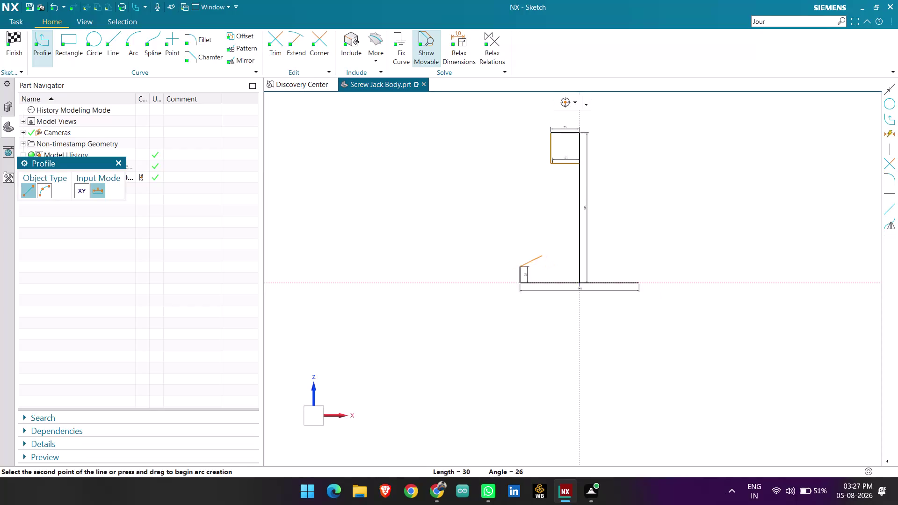
Draw a slanted neck line from the neck's lower inner corner down past the base.
key(Escape)
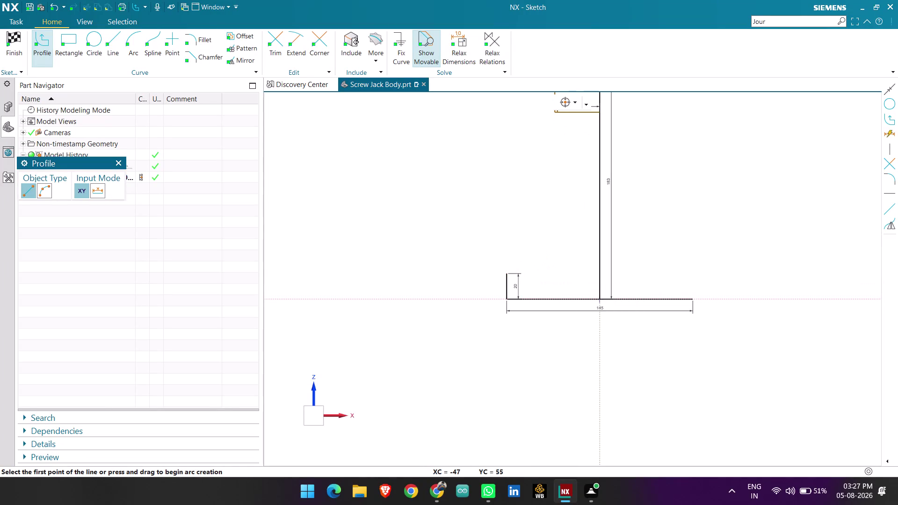
scroll(down, 3)
scroll(up, 3)
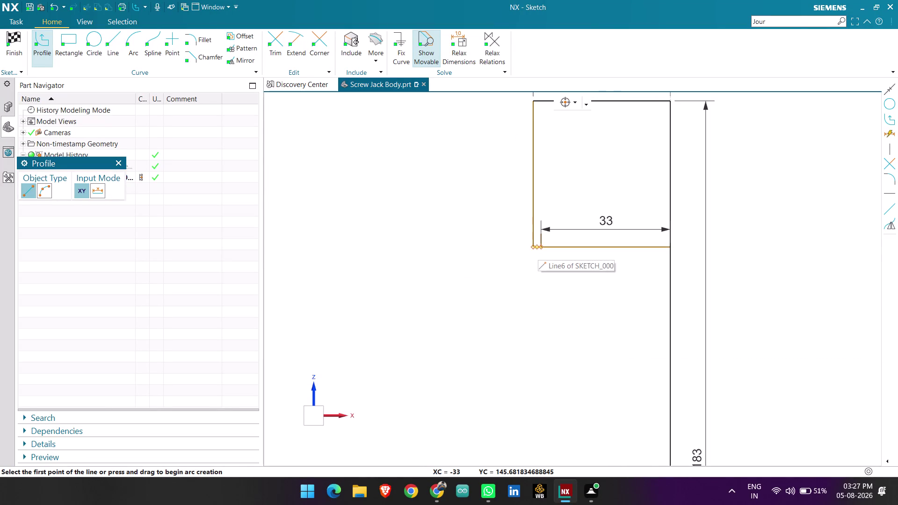
click(541, 248)
scroll(down, 3)
scroll(down, 3)
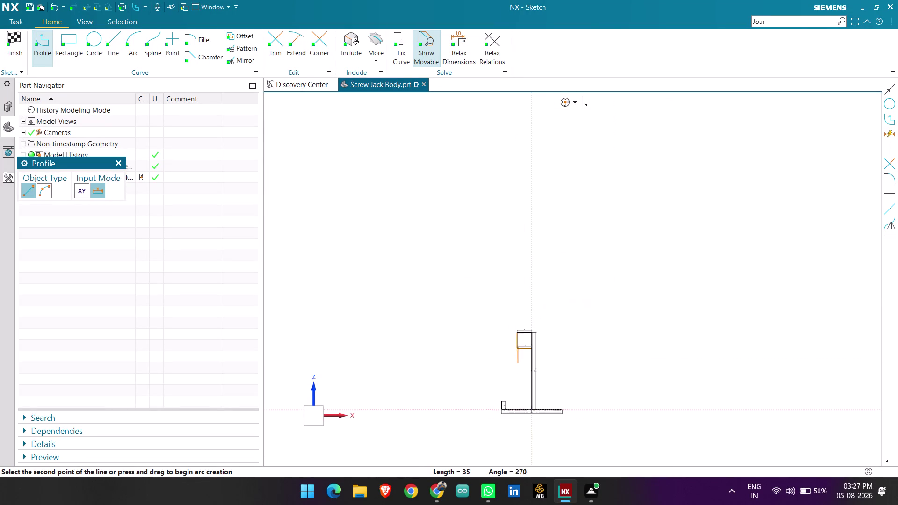
scroll(up, 3)
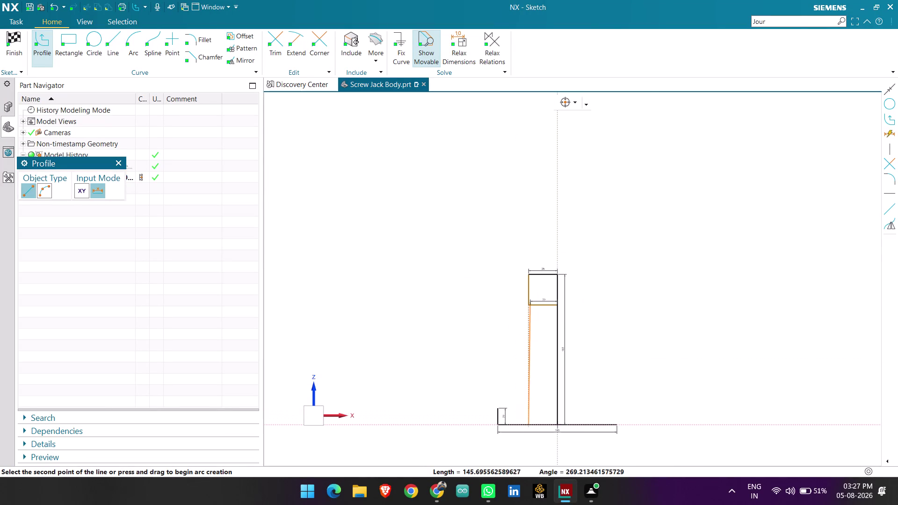
click(505, 448)
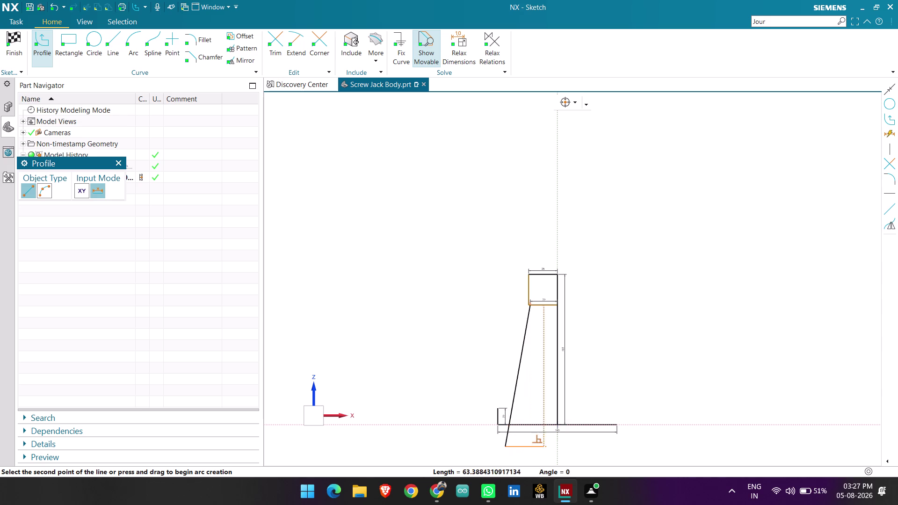
key(Escape)
scroll(up, 3)
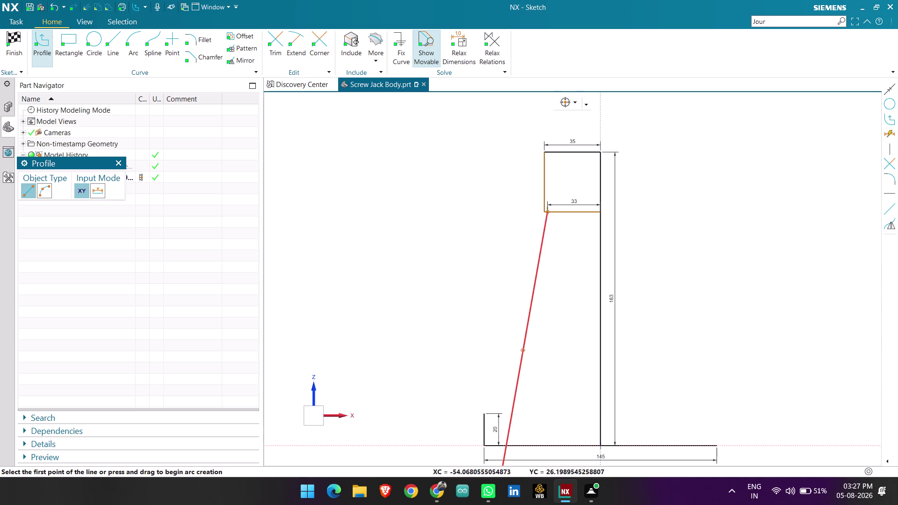
Draw a short horizontal line across the flange top, extending past the tapered line.
key(Escape)
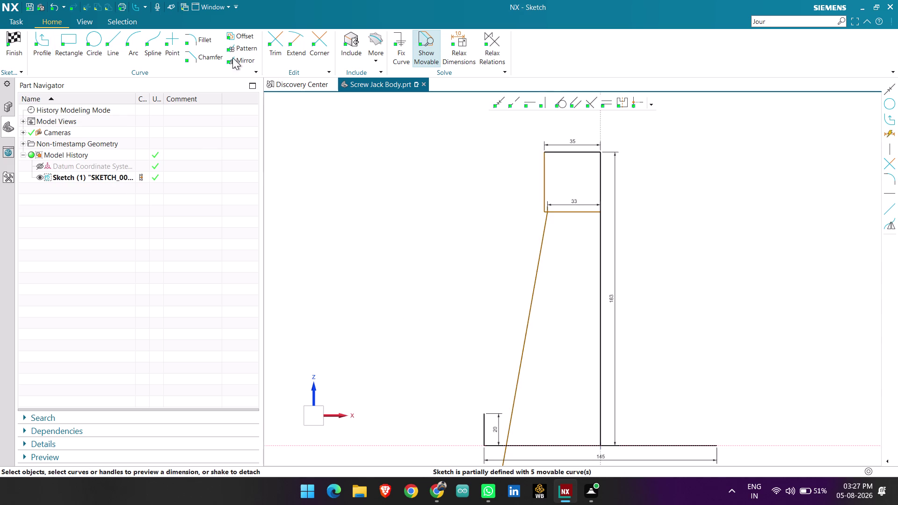
click(43, 49)
scroll(up, 3)
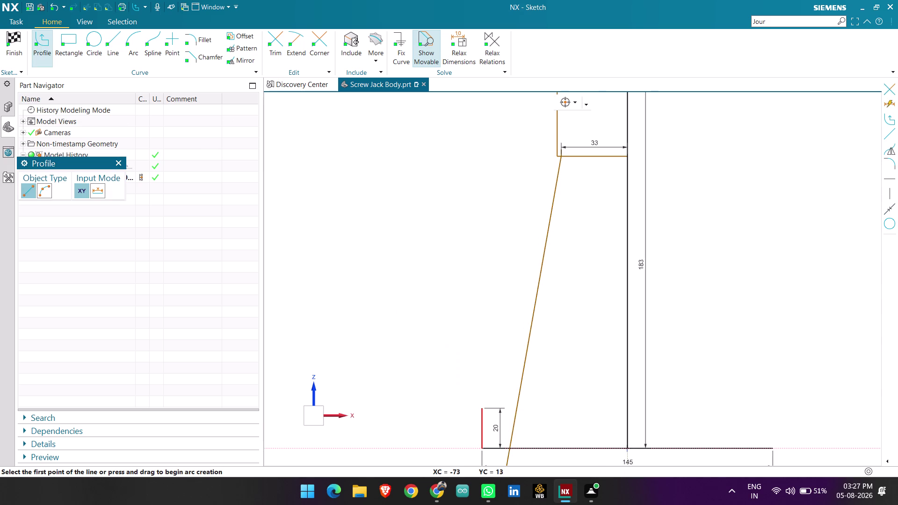
click(480, 408)
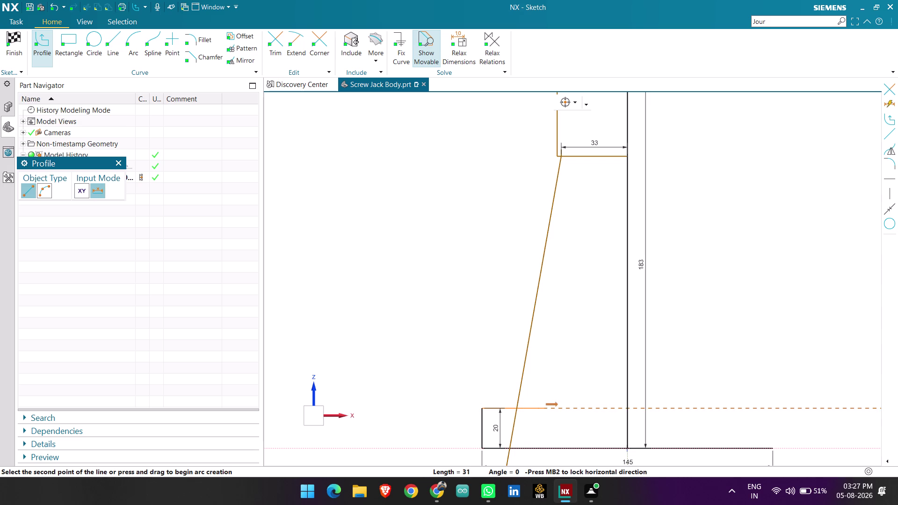
click(544, 407)
key(Escape)
key(Escape)
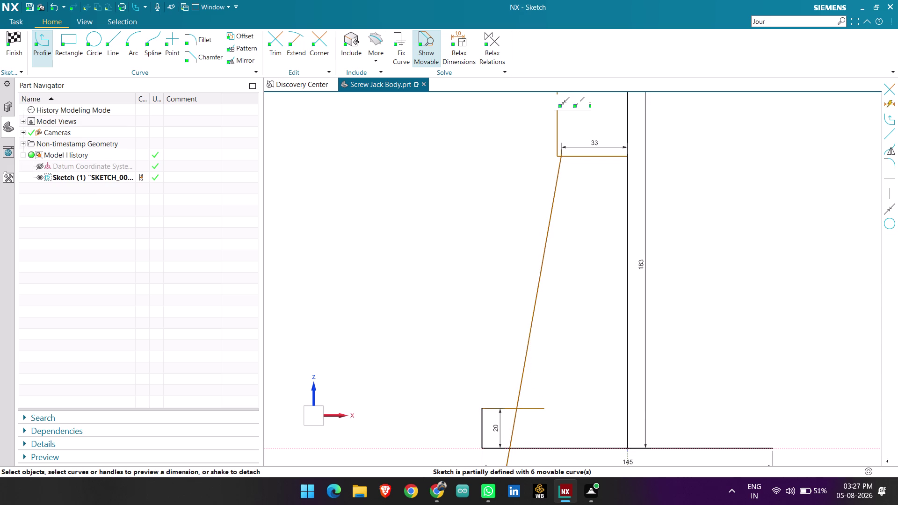
scroll(down, 3)
scroll(up, 3)
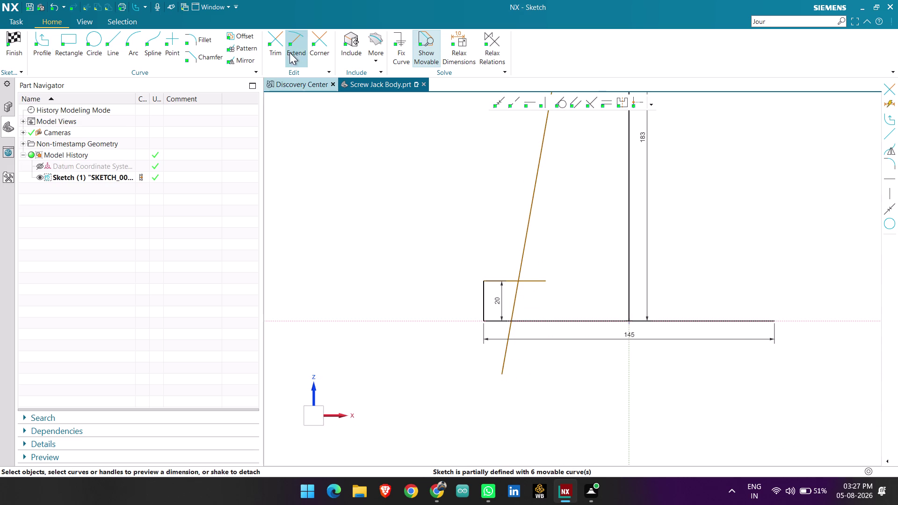
Trim the tapered line's tail below the base and the horizontal line's overhang.
click(272, 48)
click(517, 291)
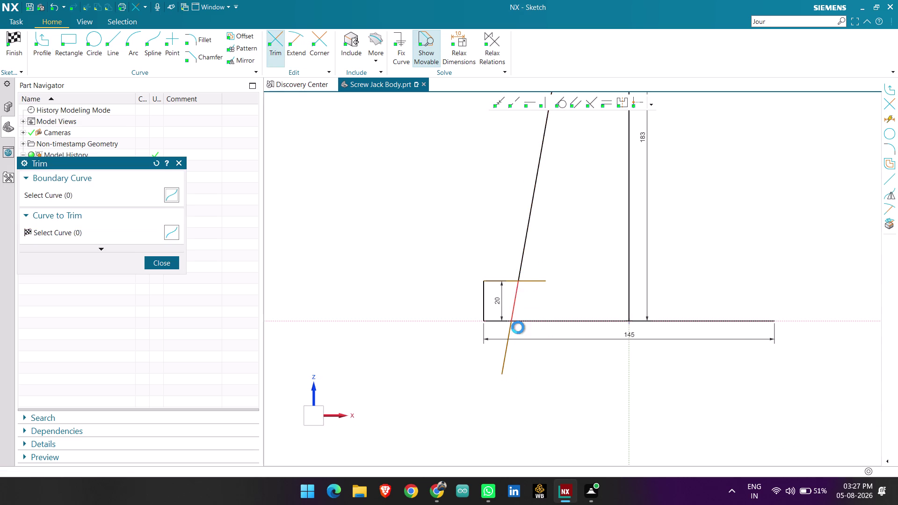
scroll(up, 3)
click(507, 330)
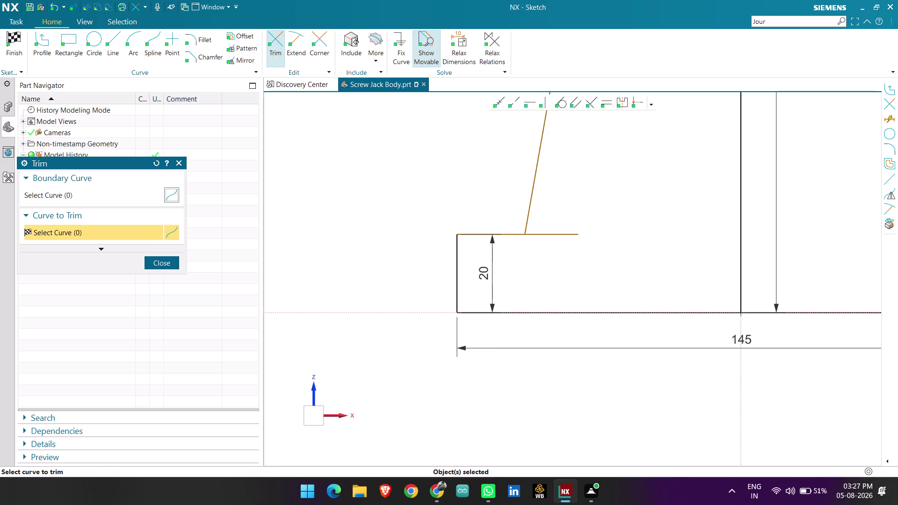
click(558, 232)
key(Escape)
scroll(down, 3)
click(192, 43)
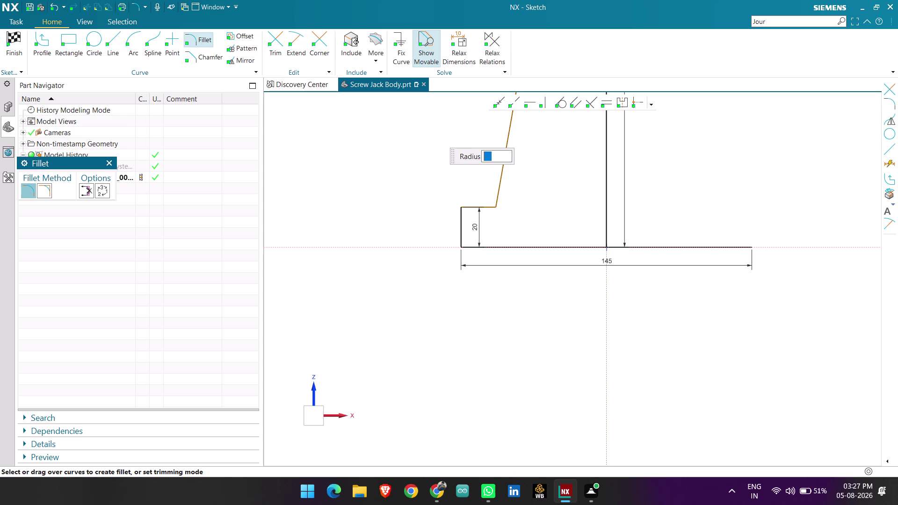
Fillet the flange top line and tapered neck line with radius 8.
scroll(up, 3)
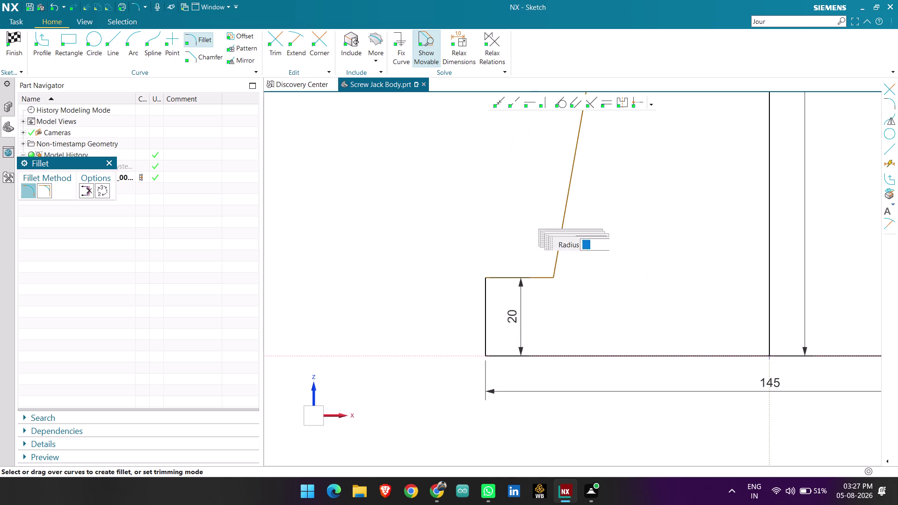
click(562, 241)
click(544, 274)
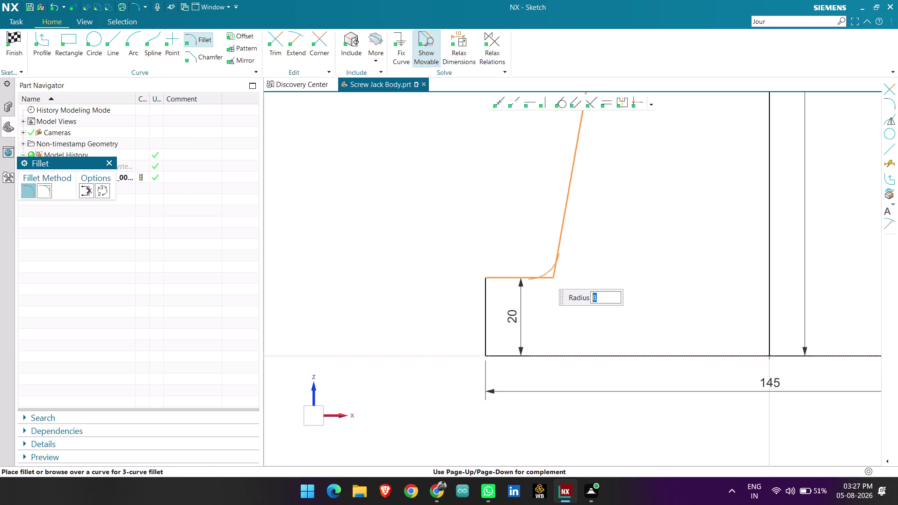
key(8)
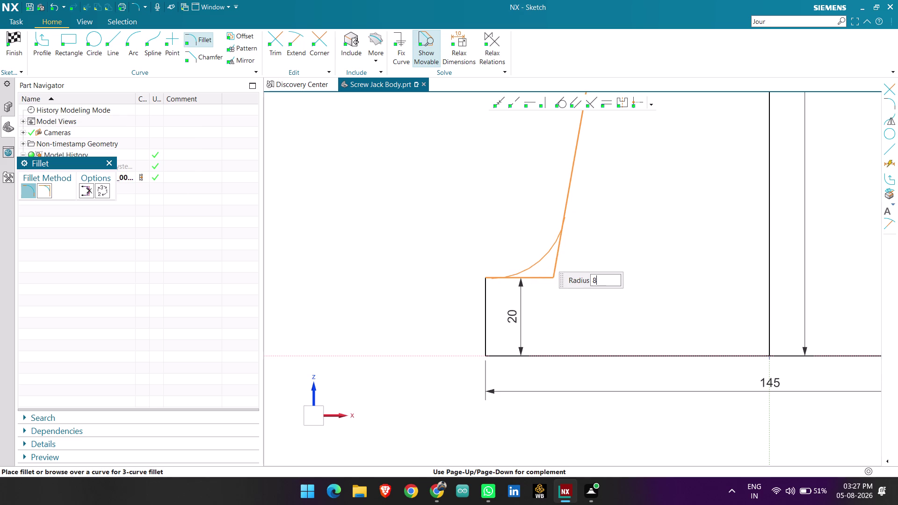
key(Return)
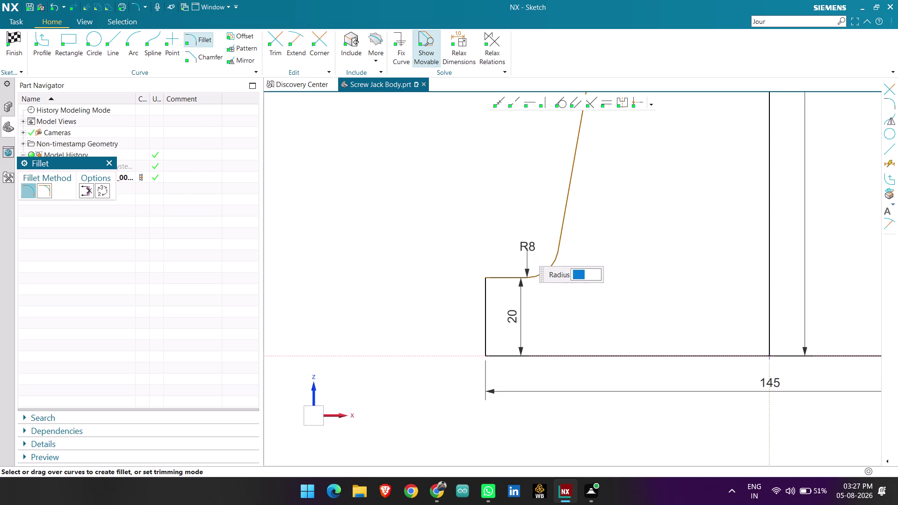
key(Escape)
scroll(down, 3)
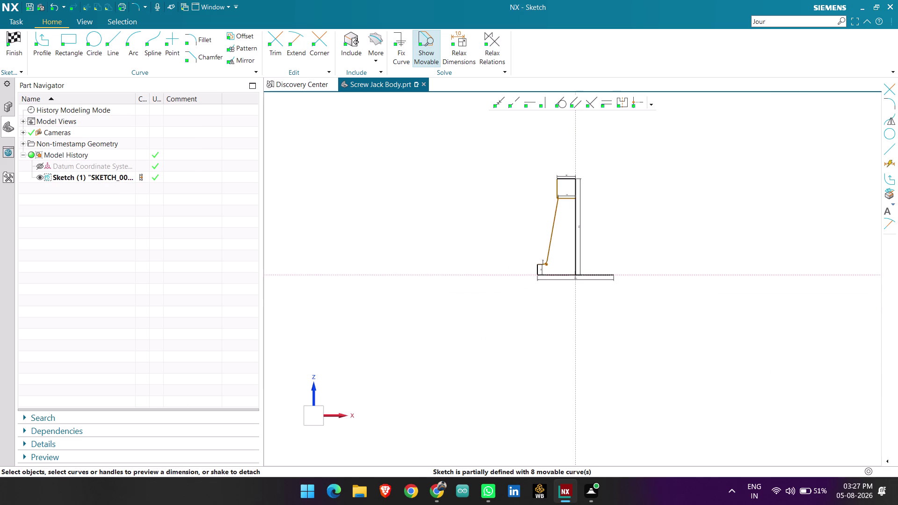
scroll(up, 3)
scroll(up, 3)
scroll(up, 3)
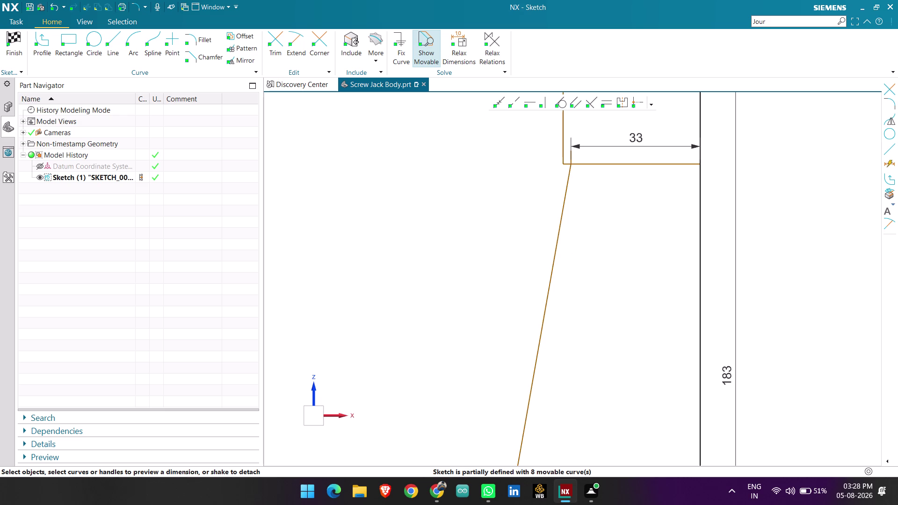
scroll(up, 3)
scroll(down, 3)
scroll(down, 3)
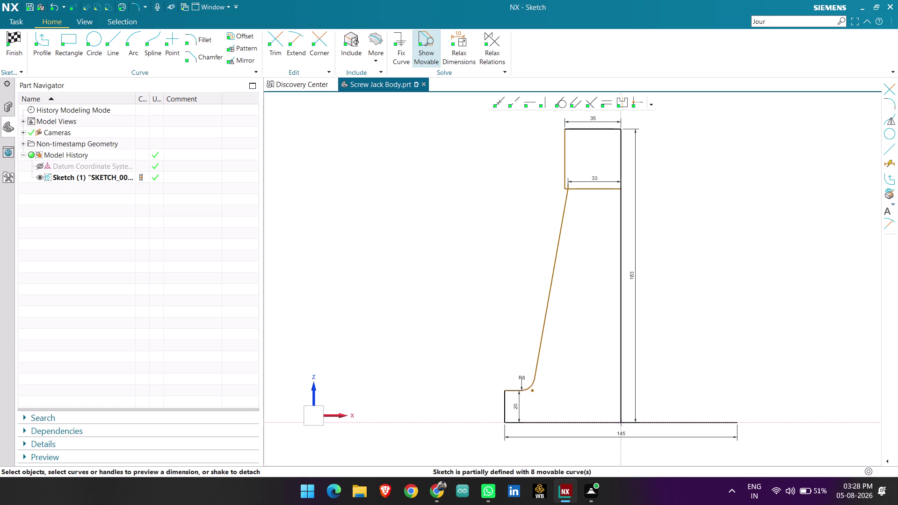
Add an inferred distance dimension from the fillet tangent point to the vertical centre line.
key(d)
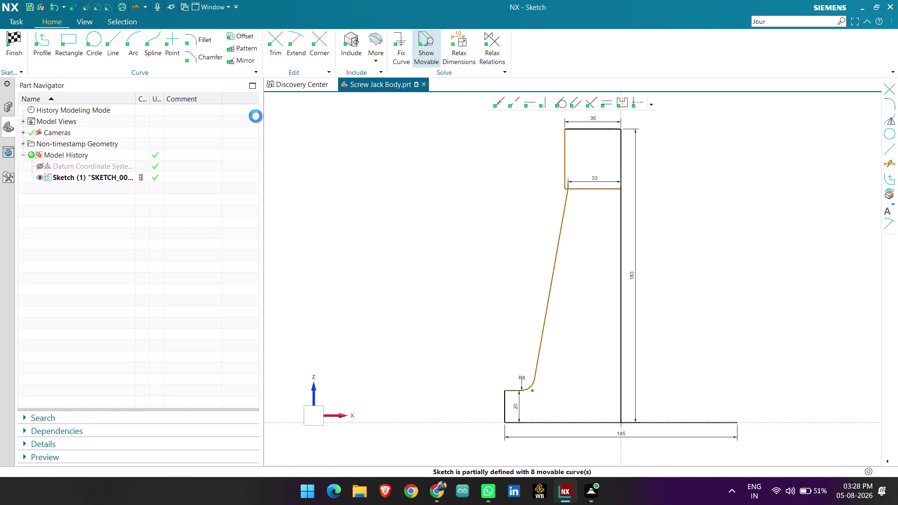
click(119, 278)
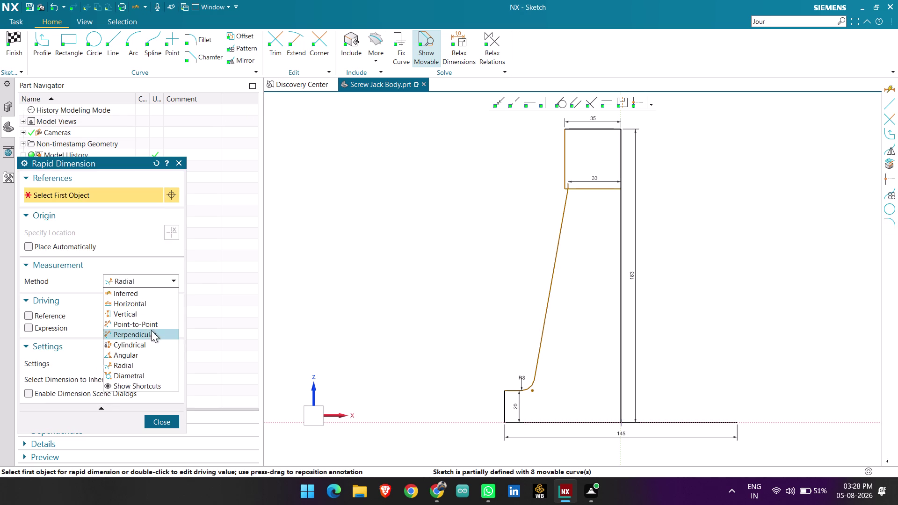
click(142, 298)
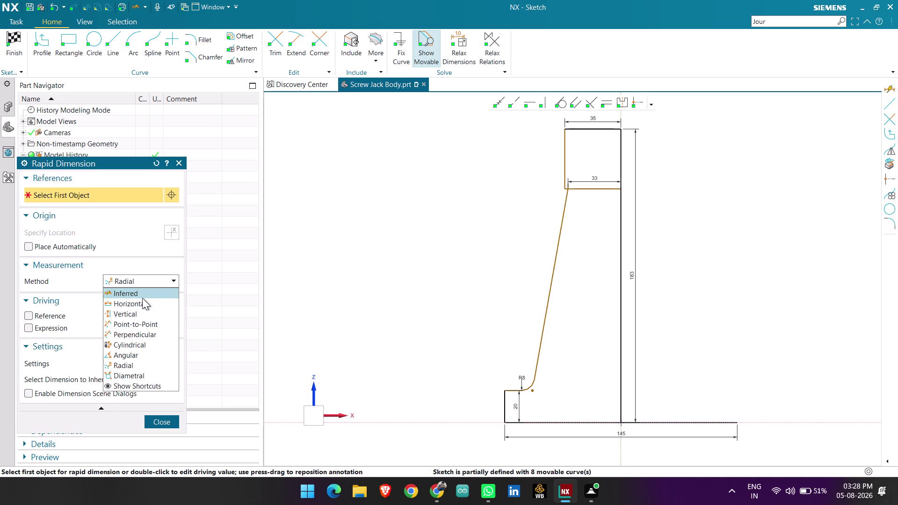
scroll(up, 3)
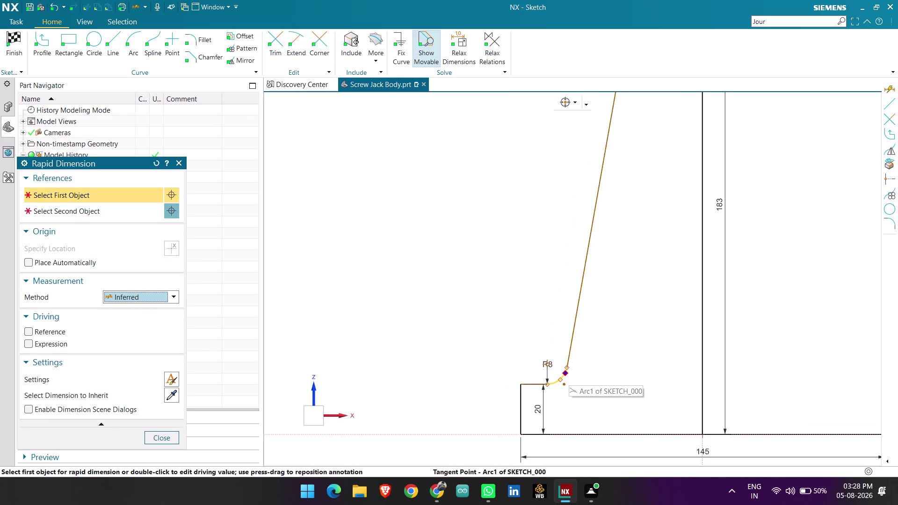
click(564, 377)
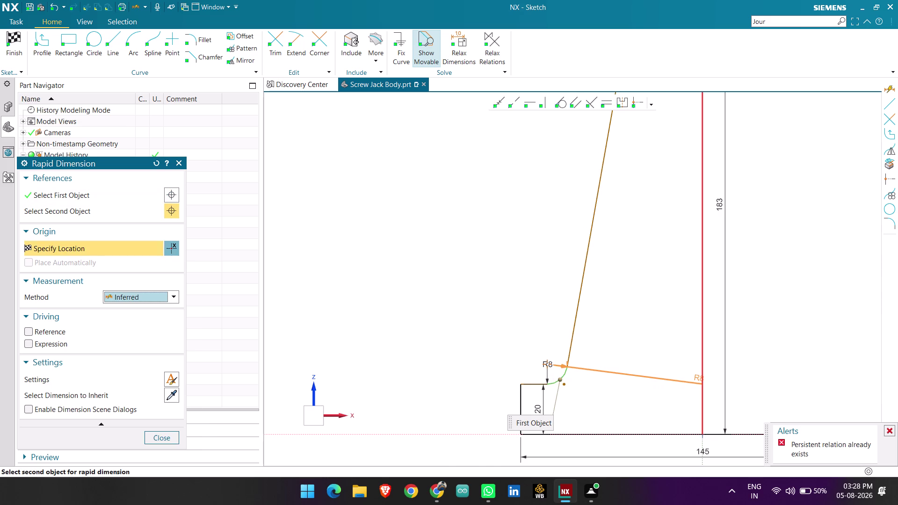
click(703, 375)
click(648, 379)
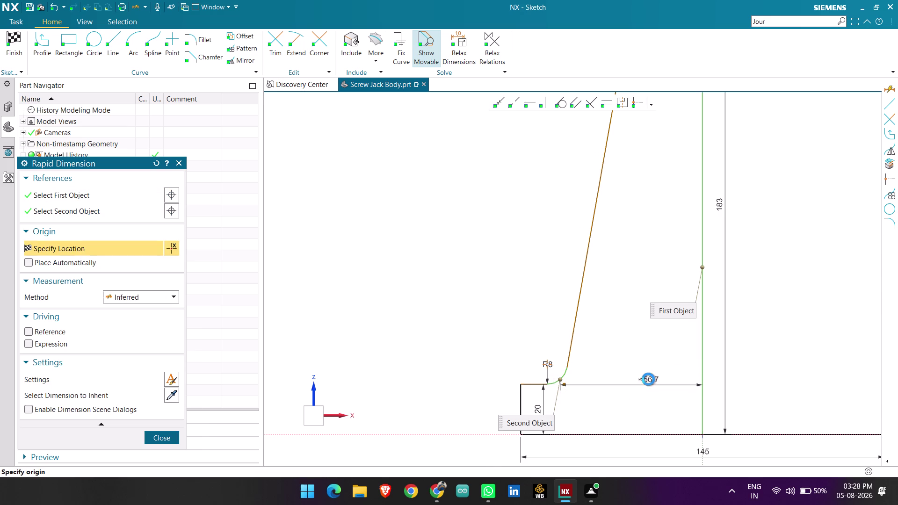
key(Escape)
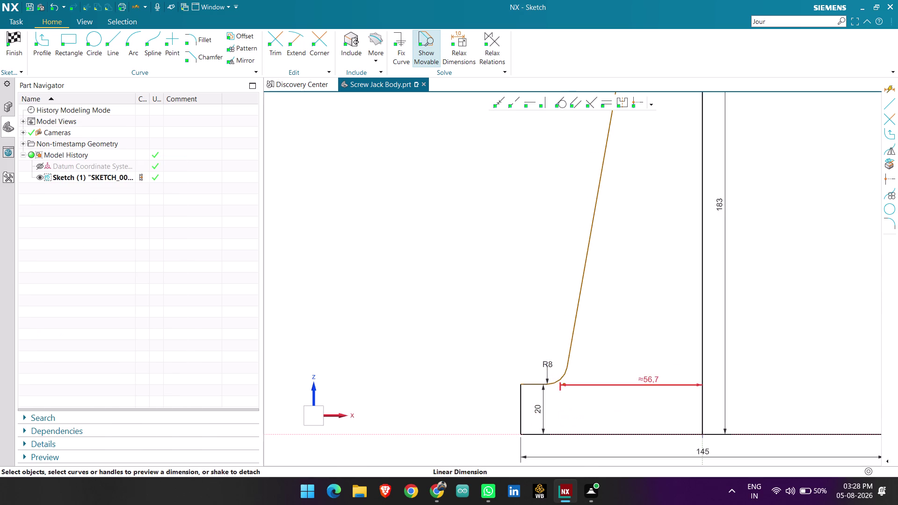
Change the ≈56.7 distance dimension to 50 and zoom onto the neck top.
double_click(648, 376)
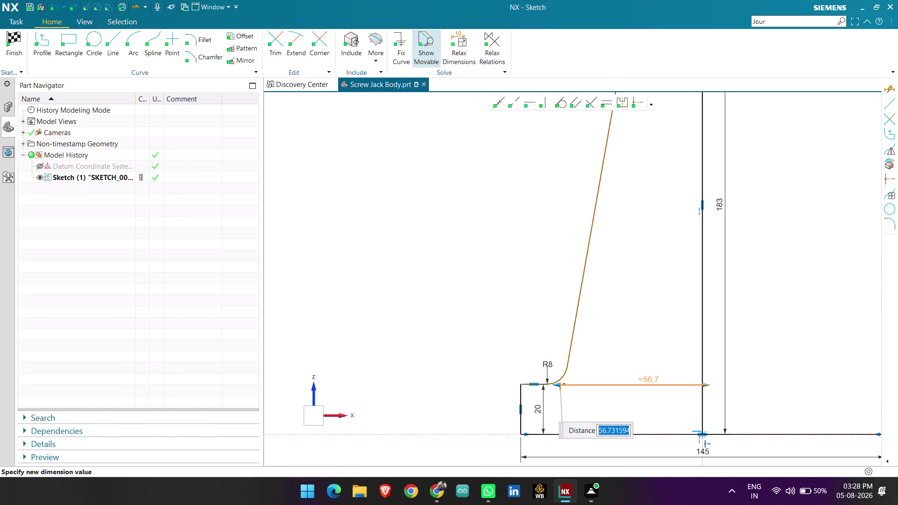
text(50)
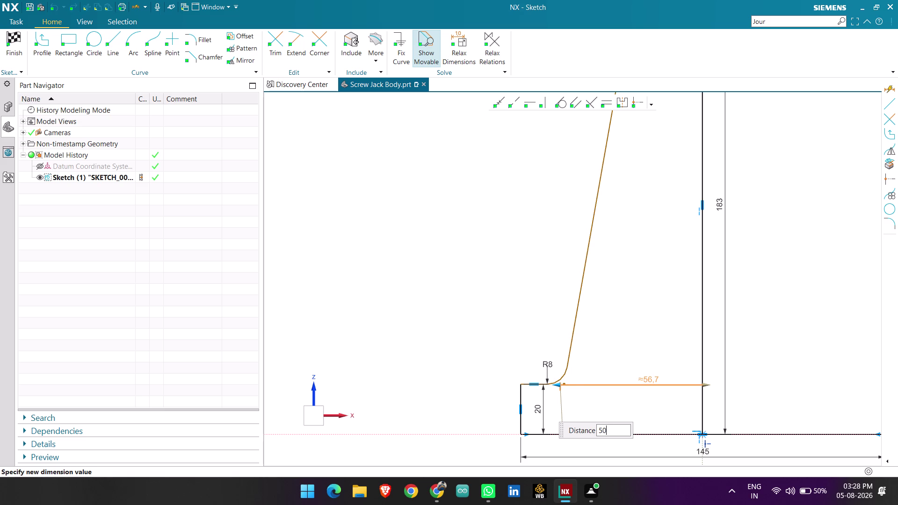
key(Return)
middle_click(630, 347)
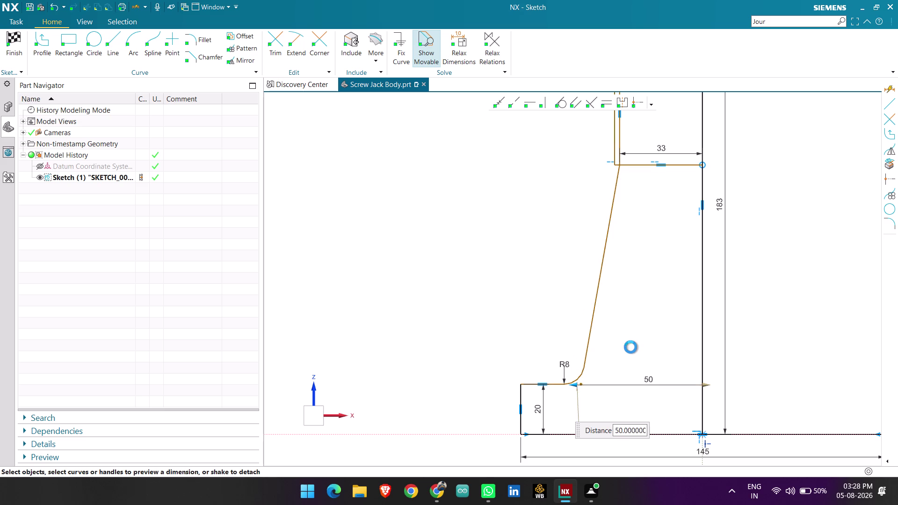
scroll(down, 3)
scroll(up, 3)
scroll(up, 3)
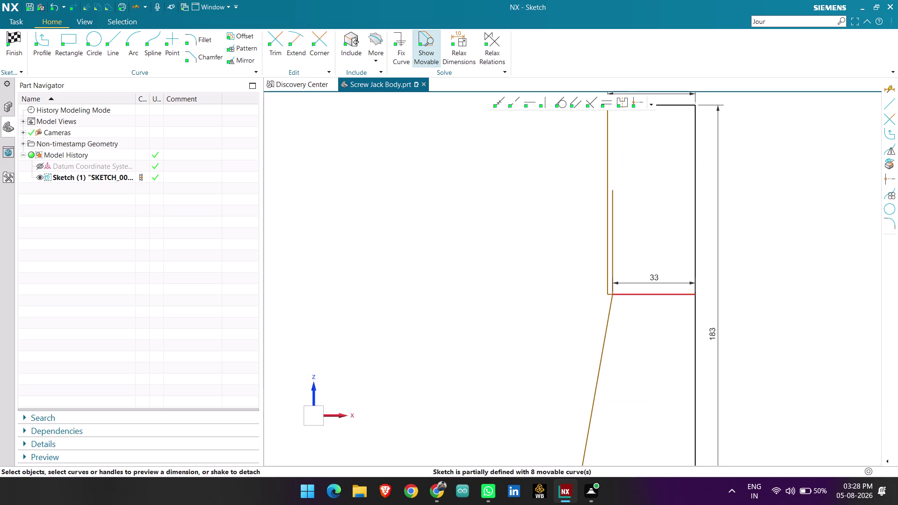
Inspect the neck top and undo the previous edit.
scroll(down, 3)
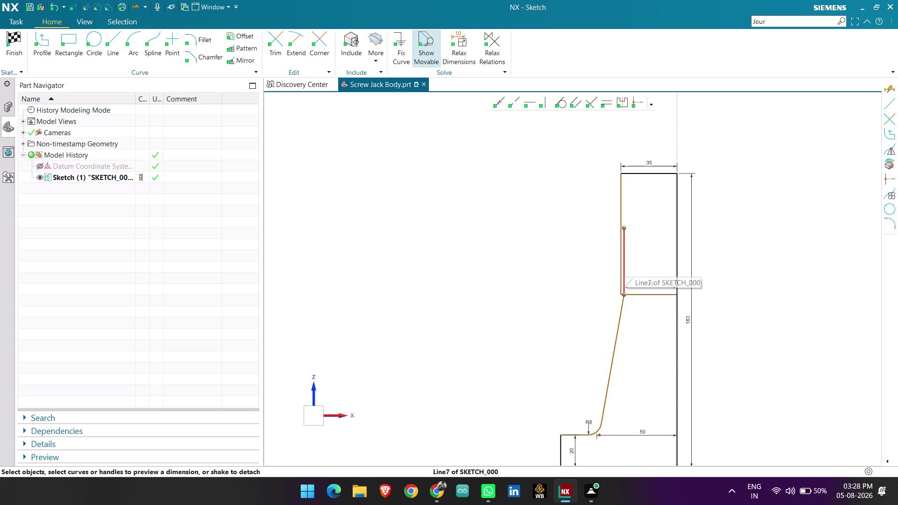
scroll(up, 3)
scroll(up, 3)
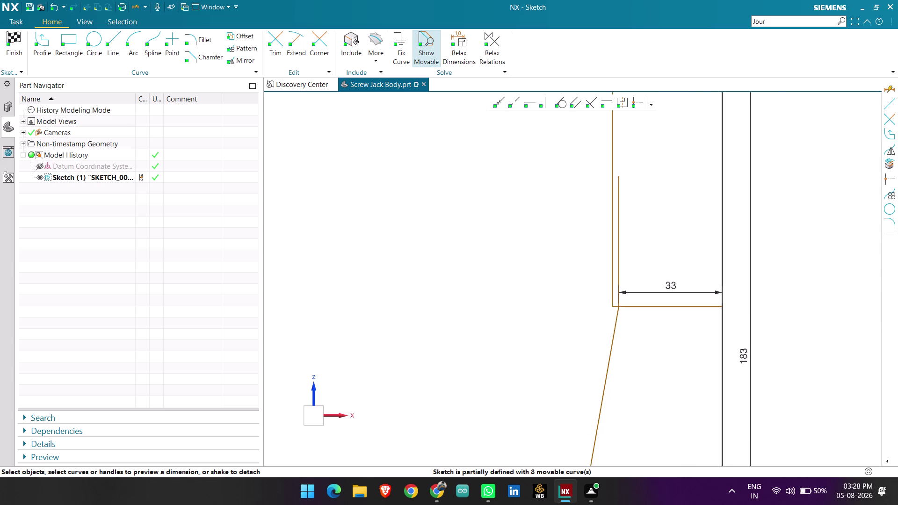
scroll(up, 3)
scroll(down, 3)
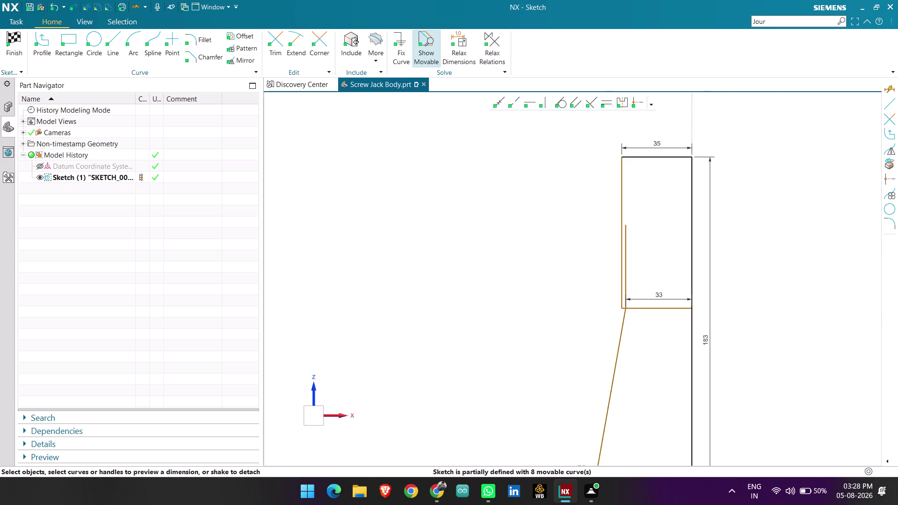
key(ctrl+z)
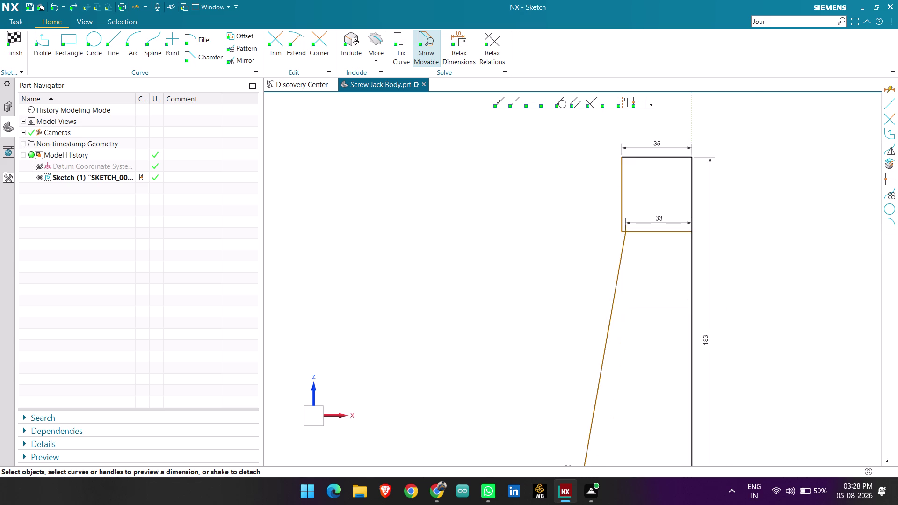
Delete the 33 width dimension from the neck's top block.
click(665, 220)
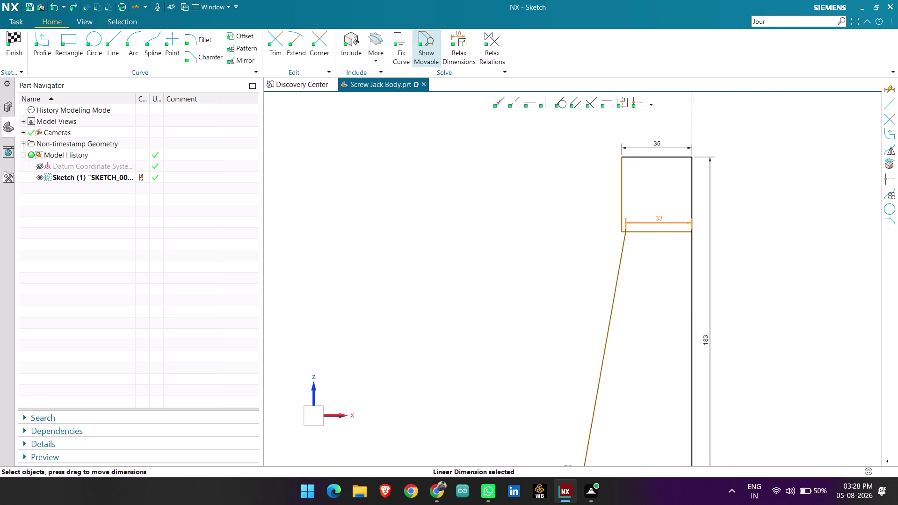
key(Delete)
scroll(down, 3)
scroll(up, 3)
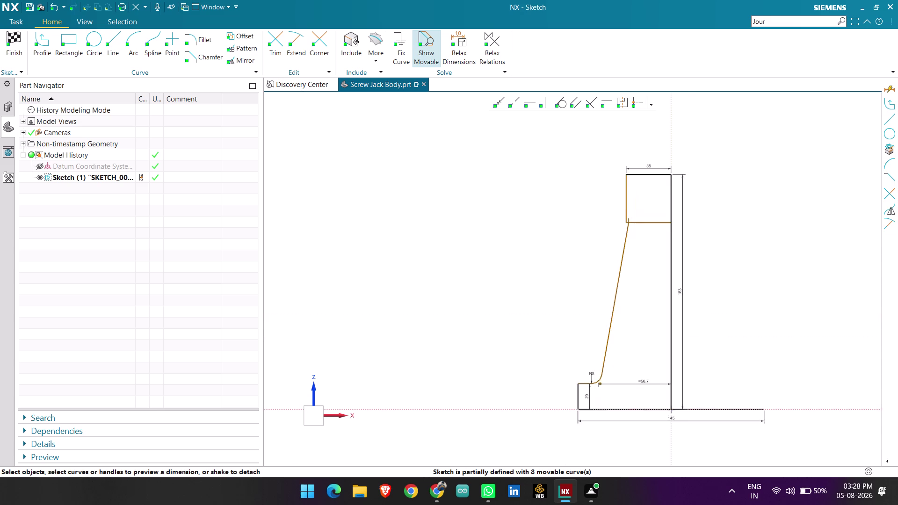
scroll(up, 3)
scroll(down, 3)
scroll(up, 3)
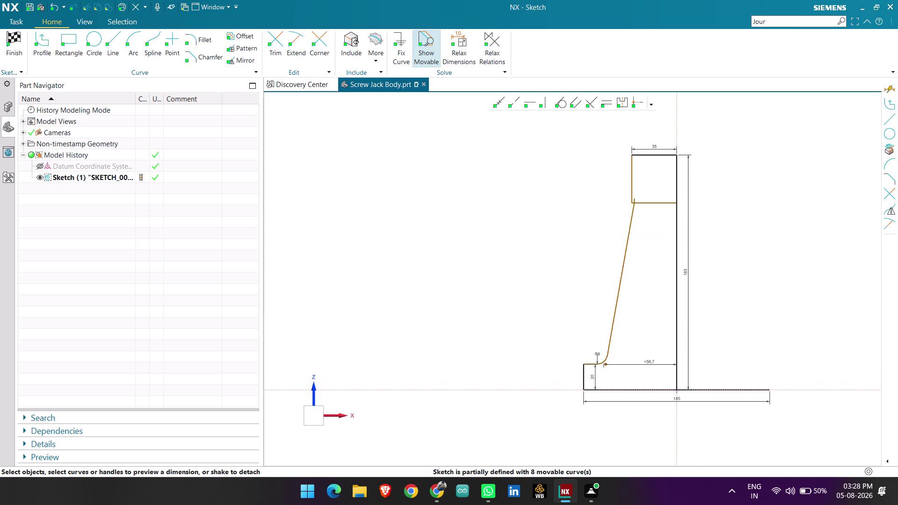
double_click(652, 362)
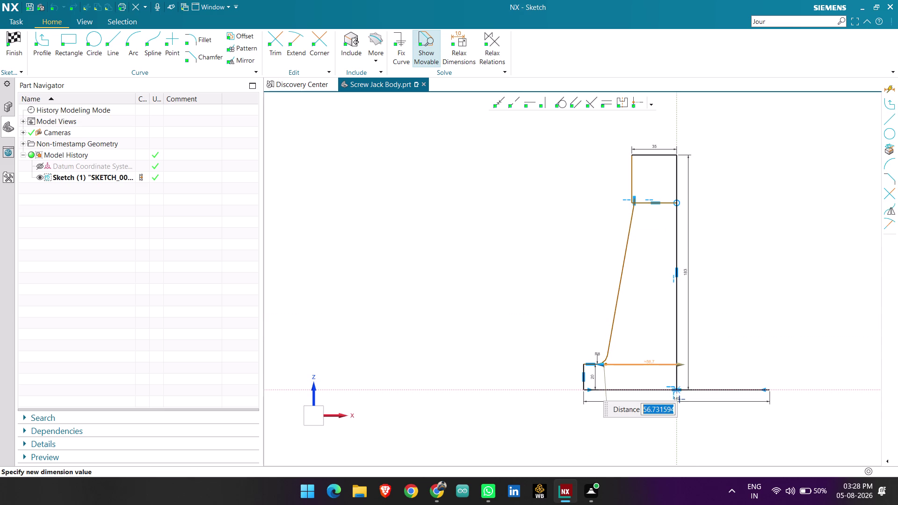
text(50)
key(Return)
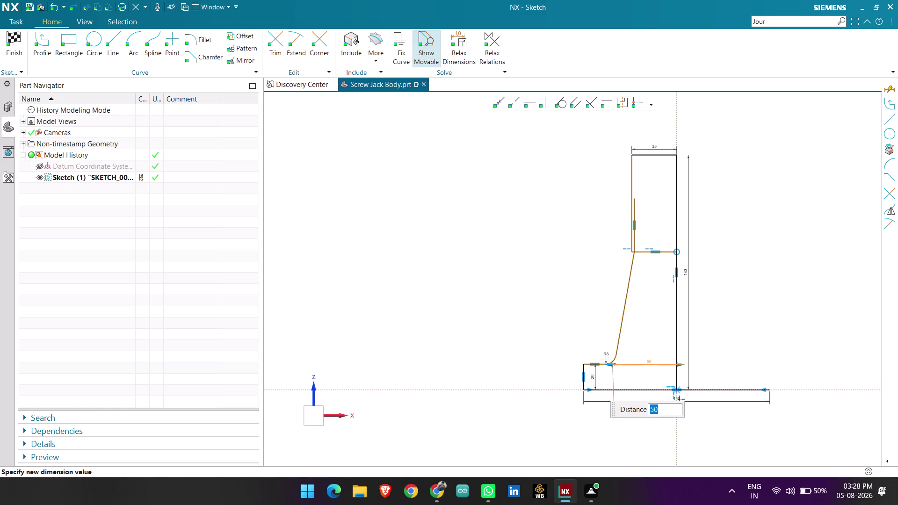
scroll(up, 3)
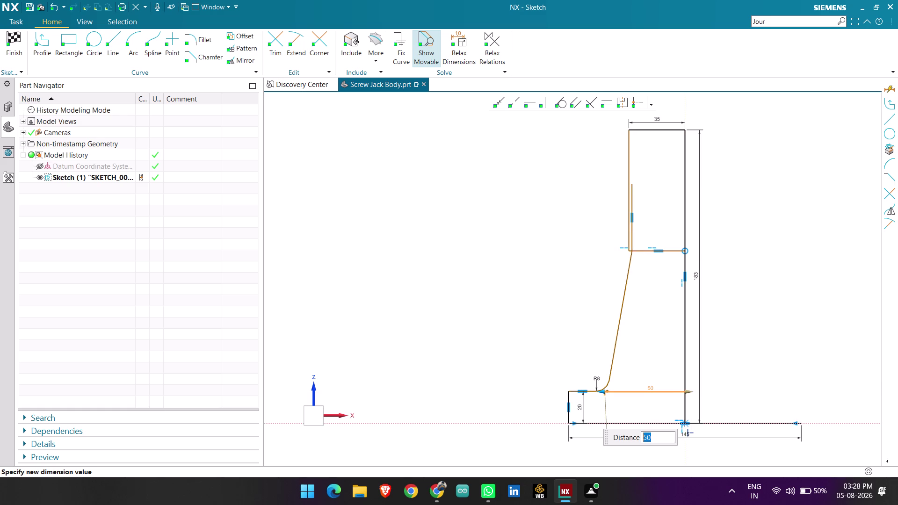
drag(662, 251, 663, 195)
drag(660, 249, 660, 194)
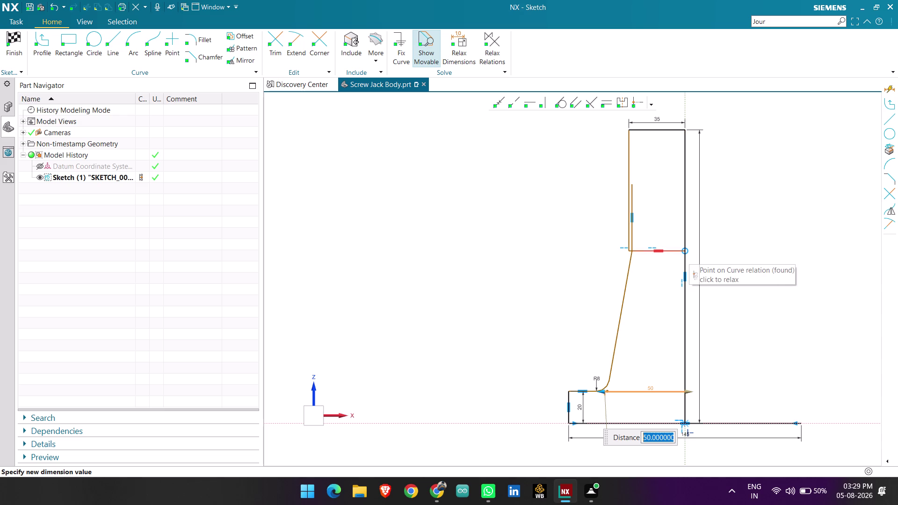
drag(658, 251, 658, 228)
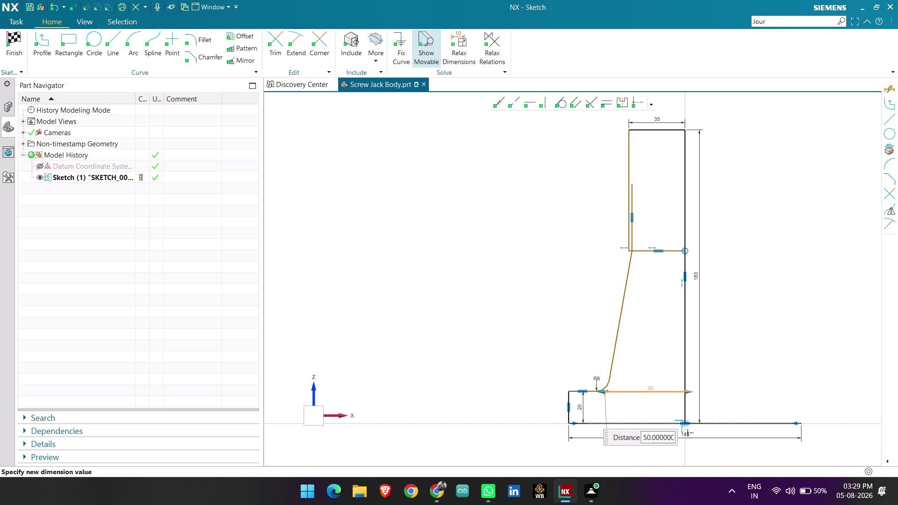
scroll(down, 3)
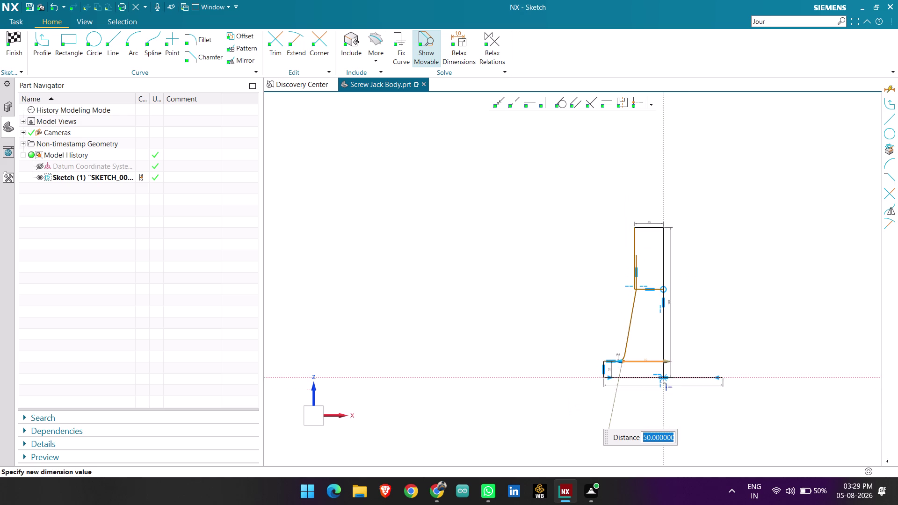
scroll(up, 3)
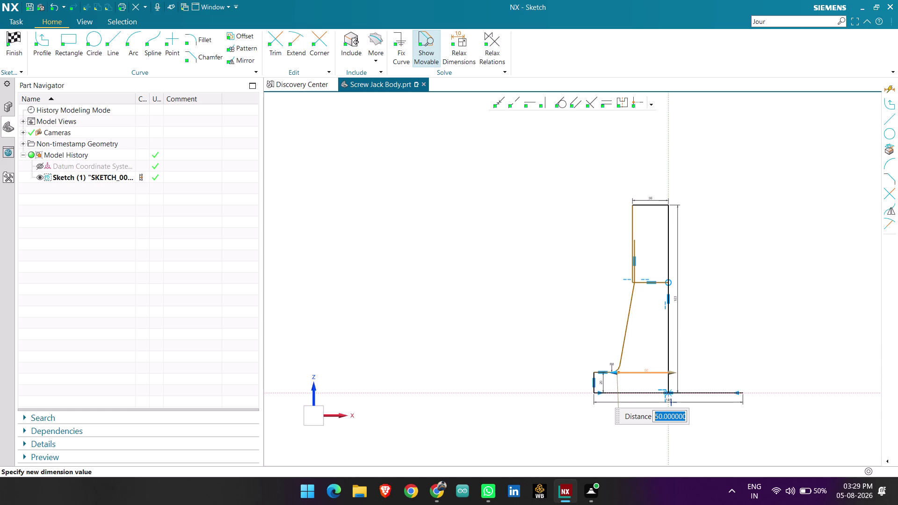
key(ctrl+z)
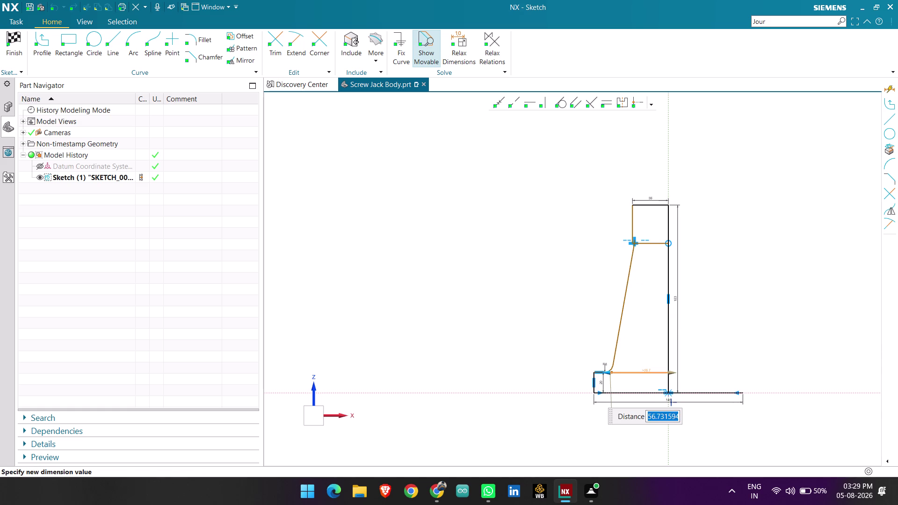
key(Escape)
scroll(up, 3)
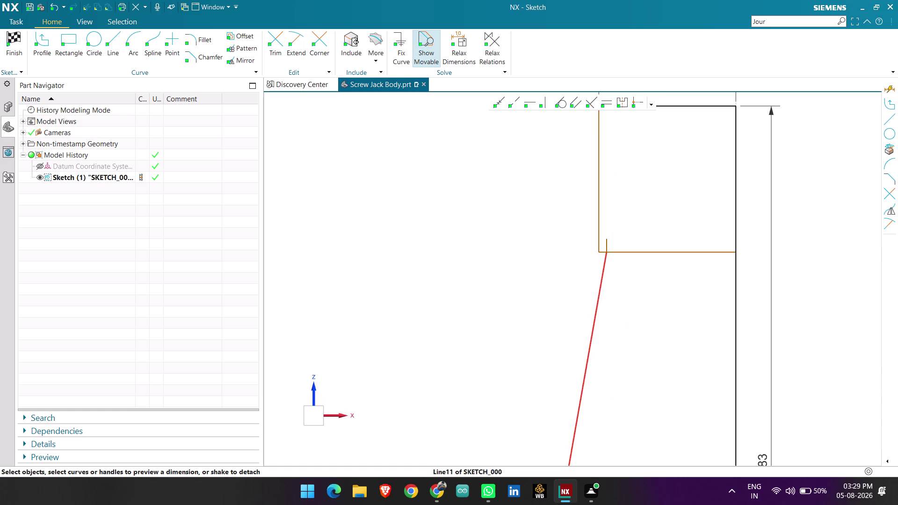
Trim away the horizontal line beneath the neck's top block.
click(278, 51)
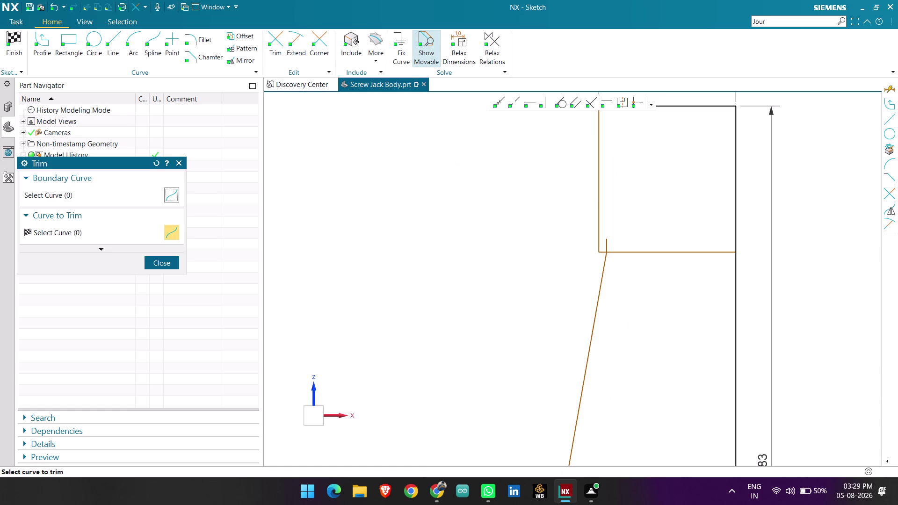
click(606, 242)
click(659, 251)
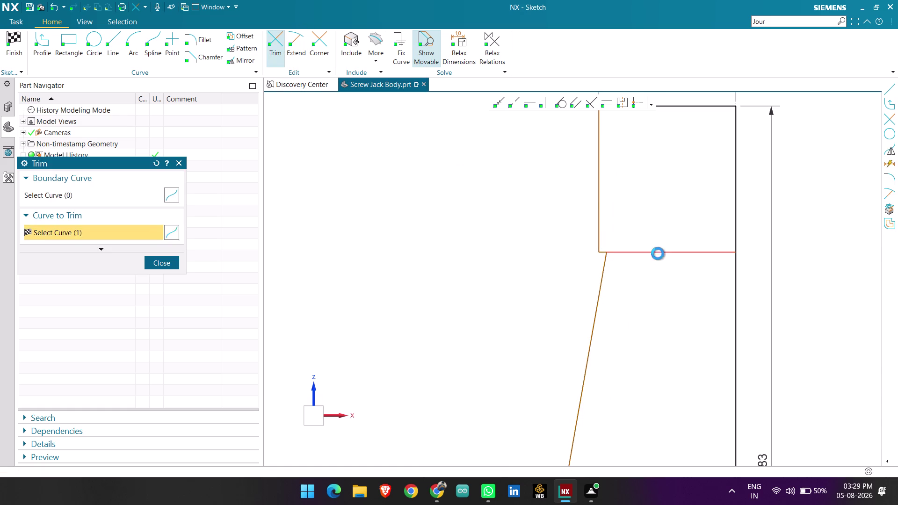
click(162, 262)
scroll(down, 3)
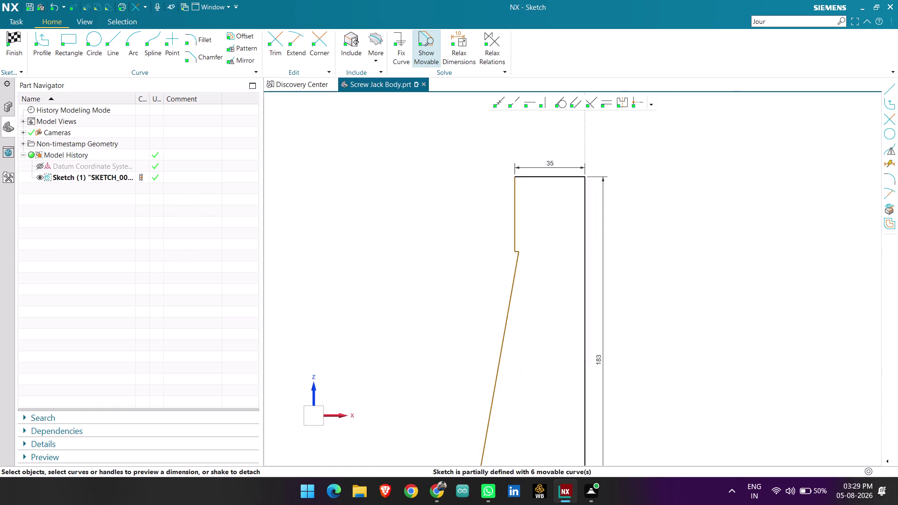
scroll(down, 3)
scroll(up, 3)
Try setting the flange distance to 50, then undo back to ≈56.7.
double_click(525, 394)
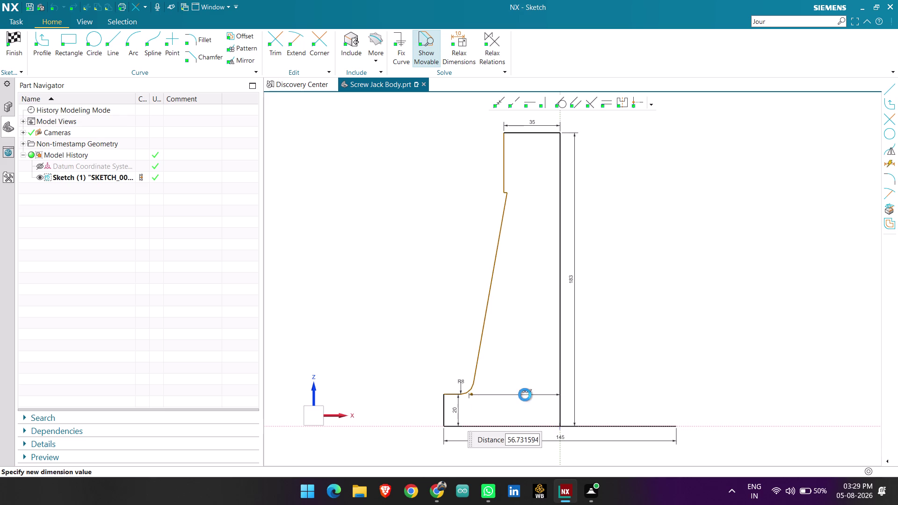
text(5)
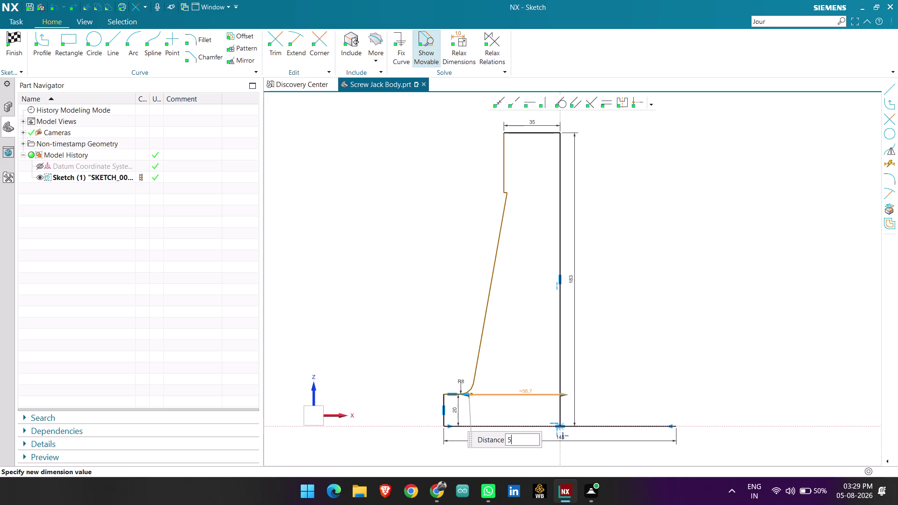
text(0)
key(Return)
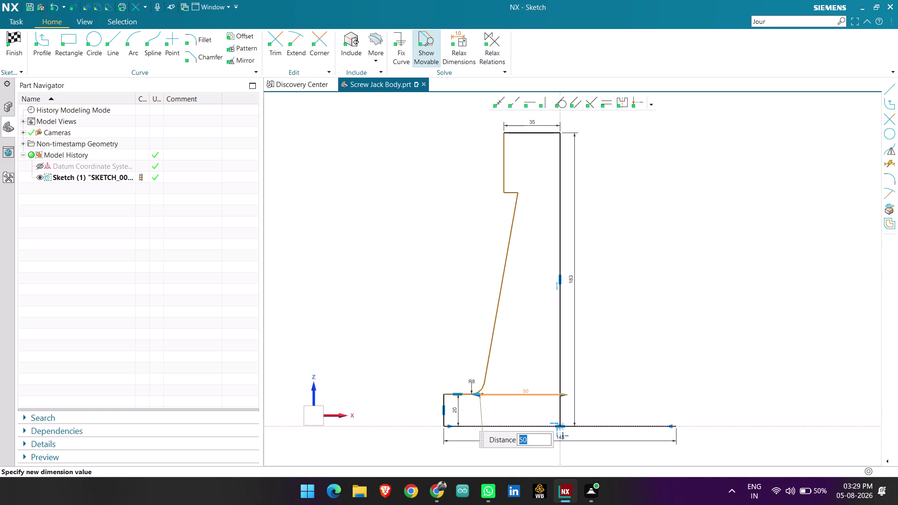
key(ctrl+z)
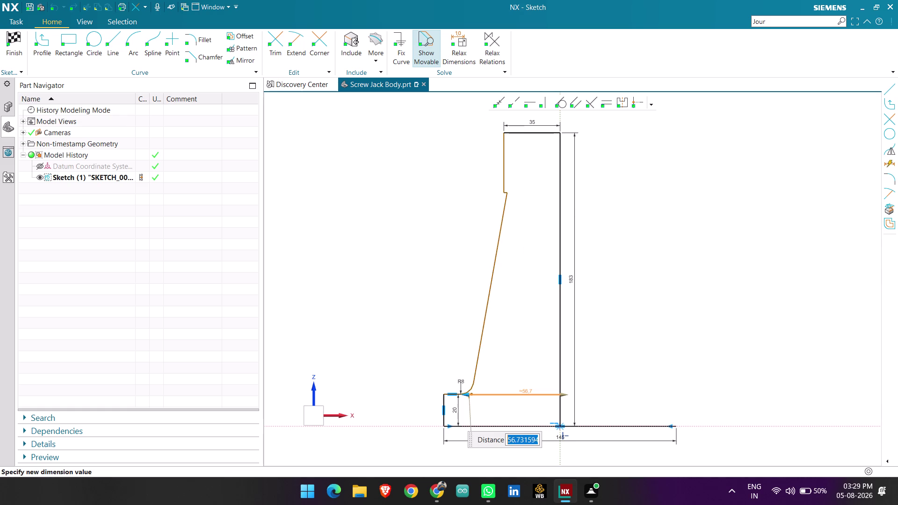
key(Escape)
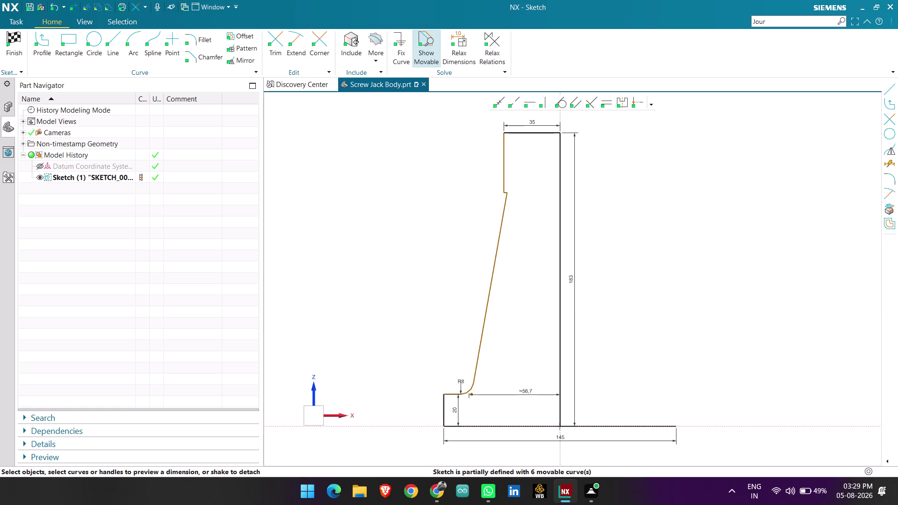
key(d)
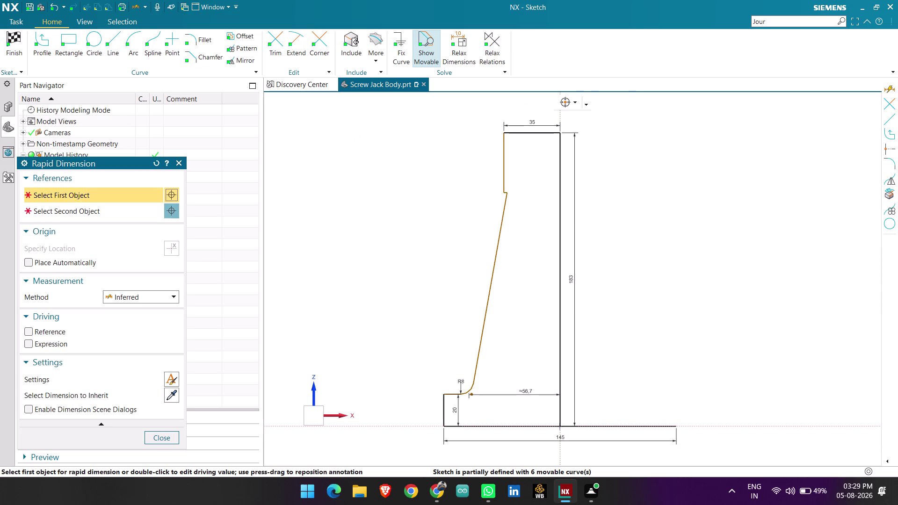
click(561, 187)
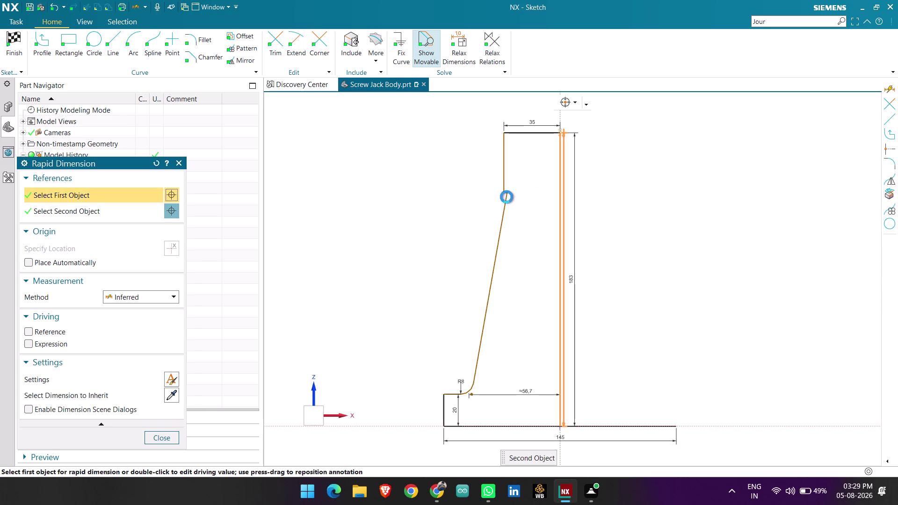
click(506, 193)
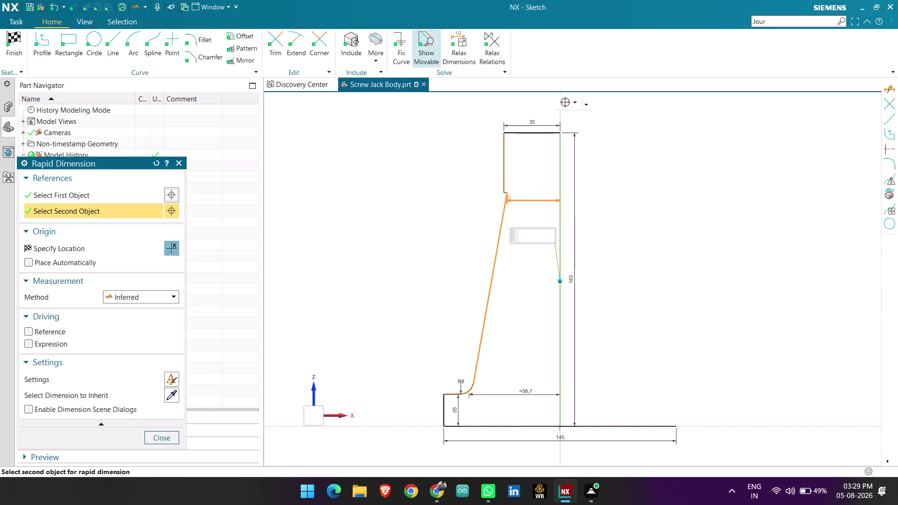
click(542, 176)
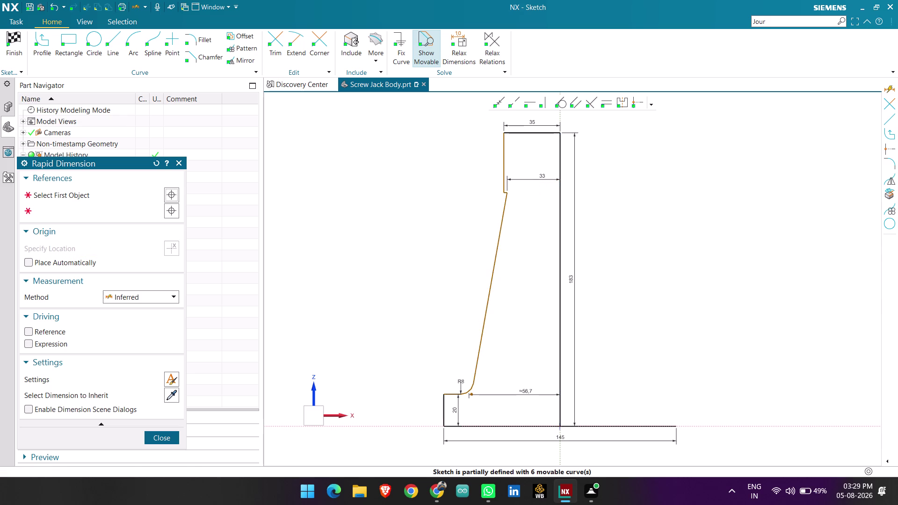
key(Escape)
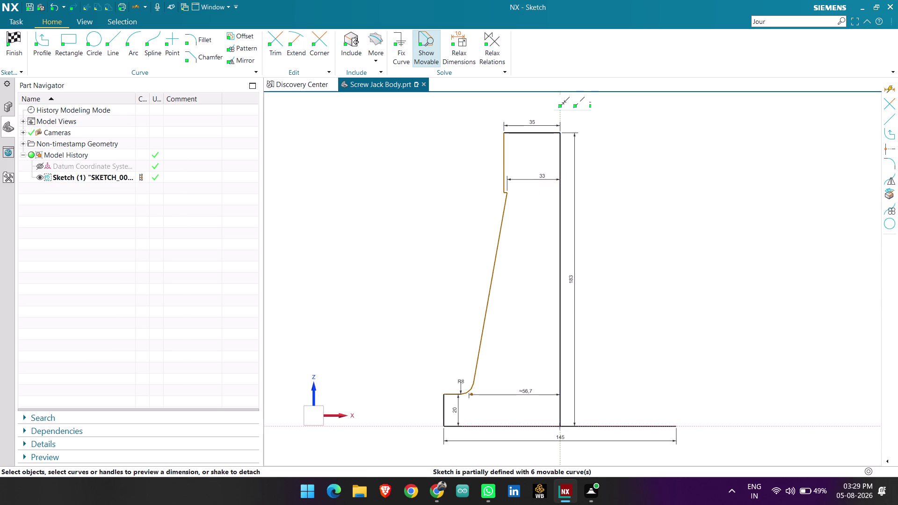
double_click(523, 393)
text(5)
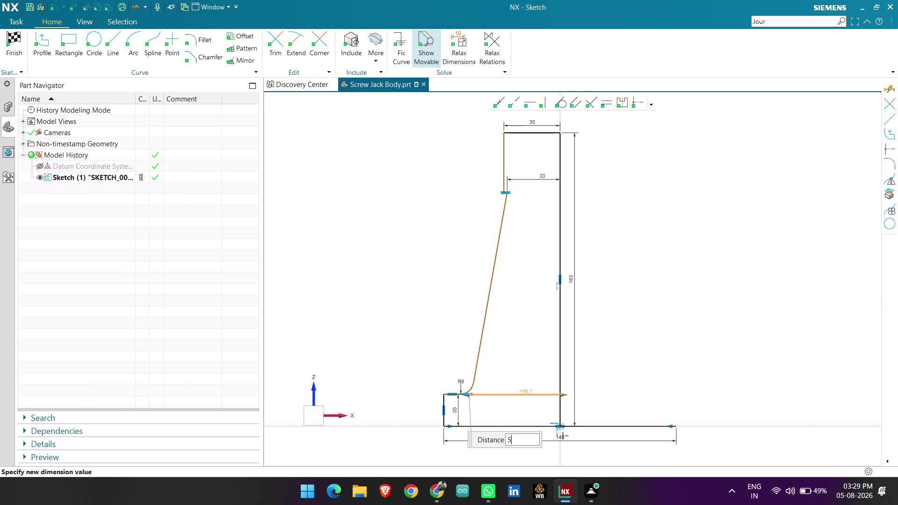
text(0)
key(Return)
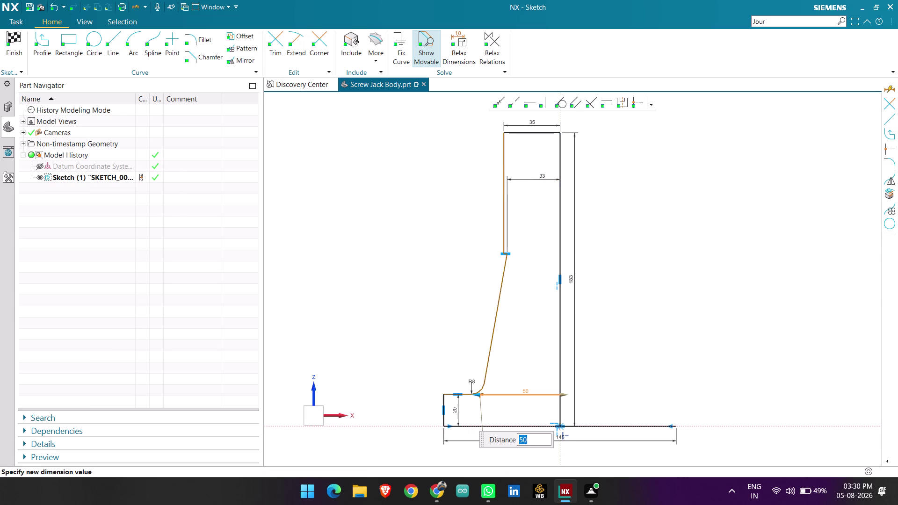
scroll(up, 3)
scroll(down, 3)
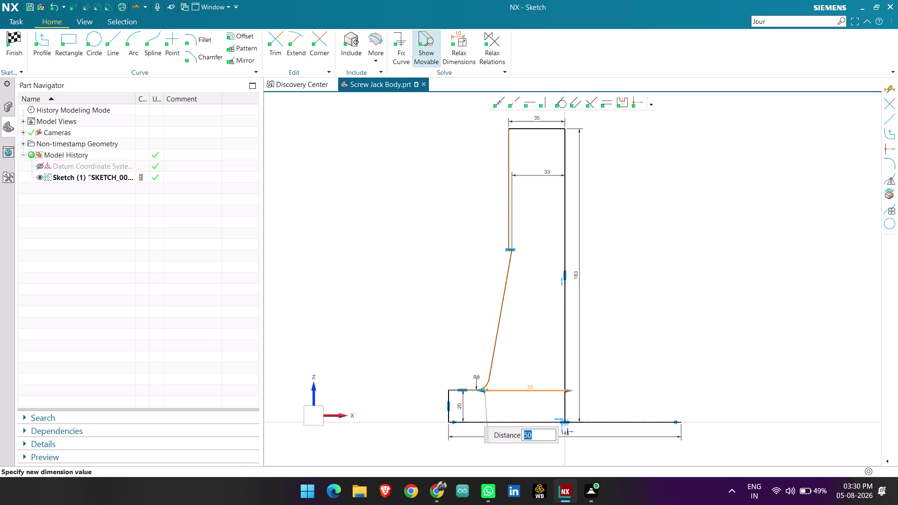
key(ctrl+z)
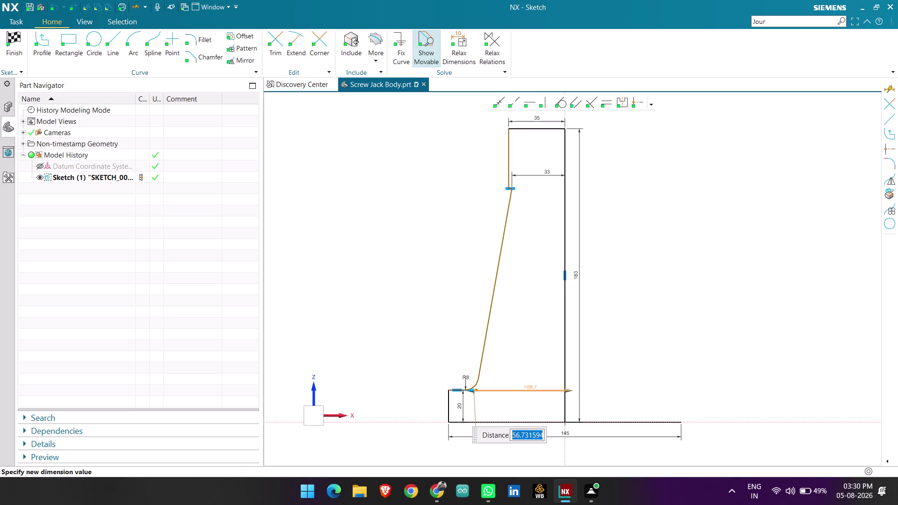
key(Escape)
Set the neck's upper straight edge length to 38.
click(507, 158)
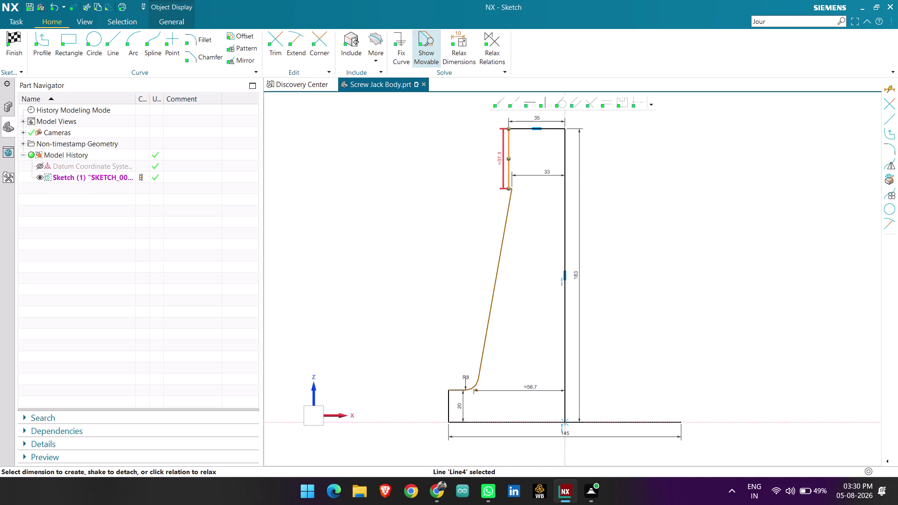
double_click(499, 159)
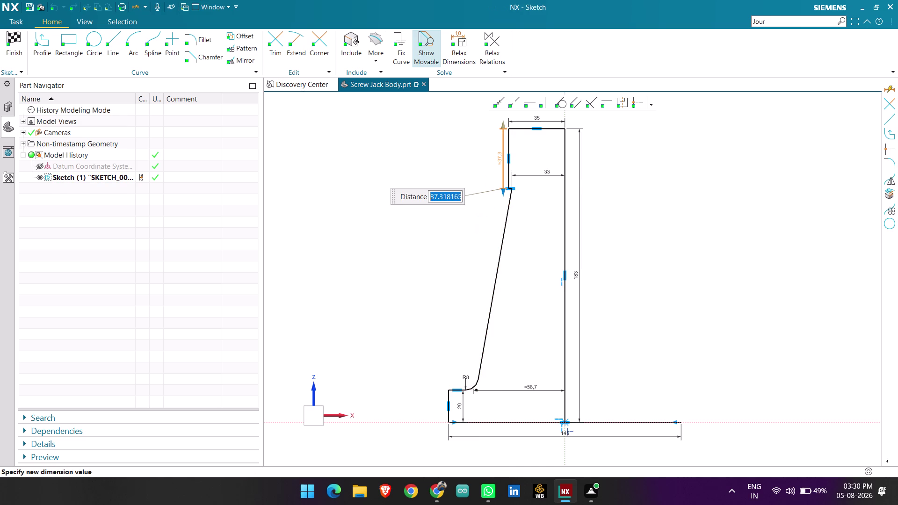
text(38)
key(Return)
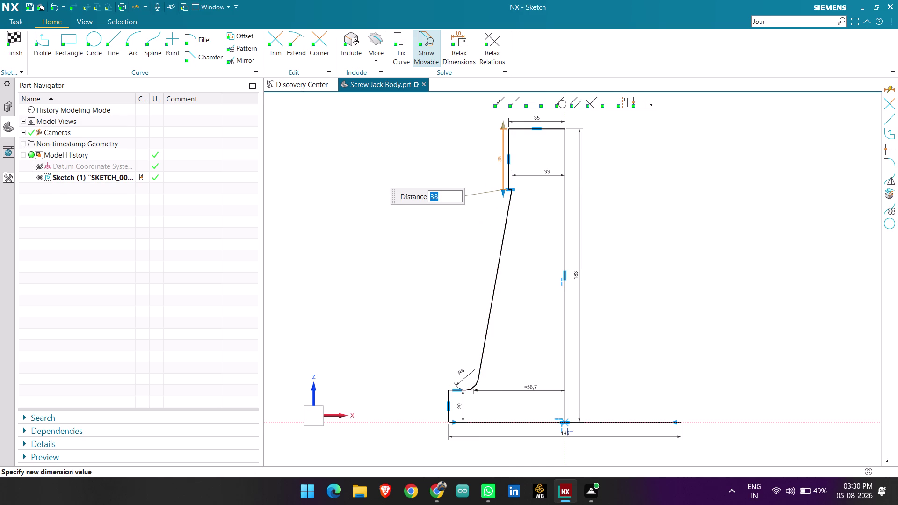
middle_click(495, 226)
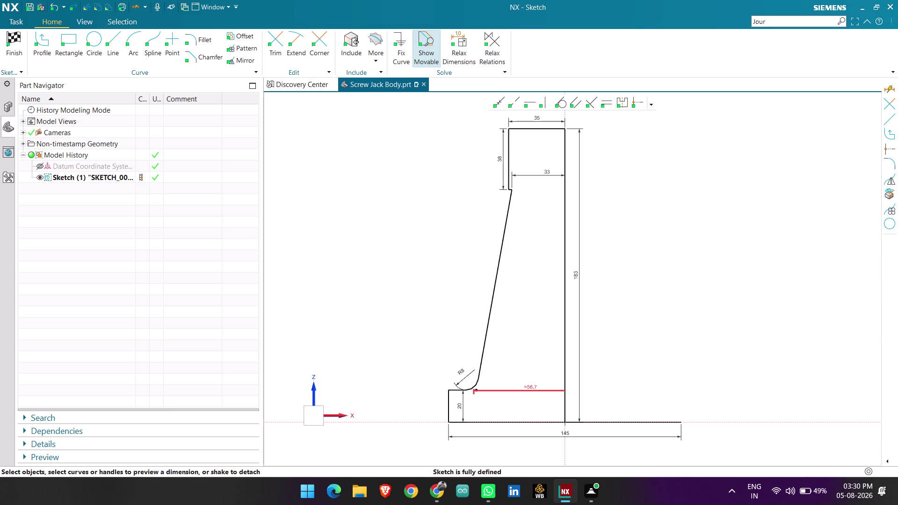
Set the shoulder width dimension to 50.
double_click(529, 389)
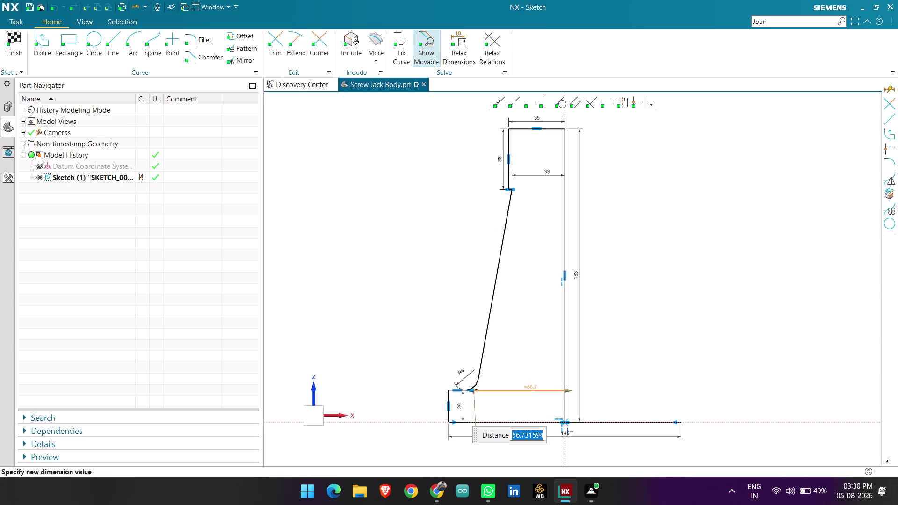
text(50)
key(Return)
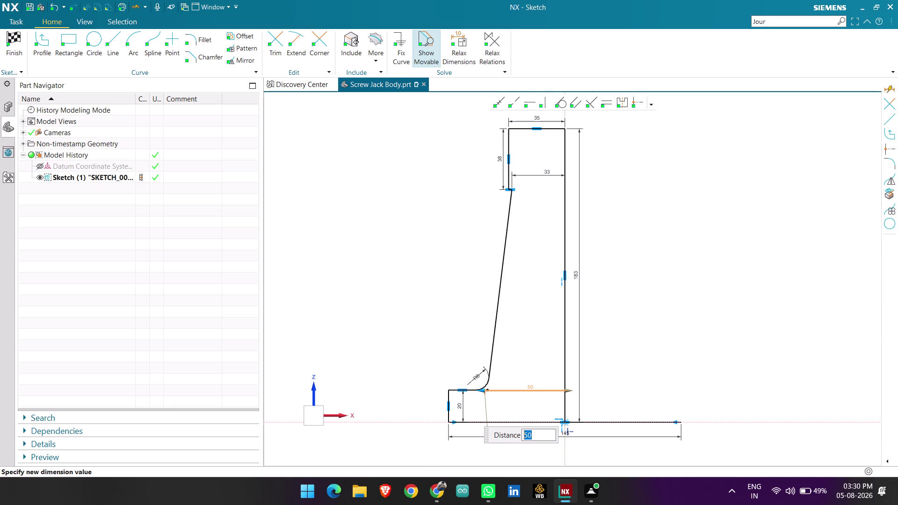
click(435, 334)
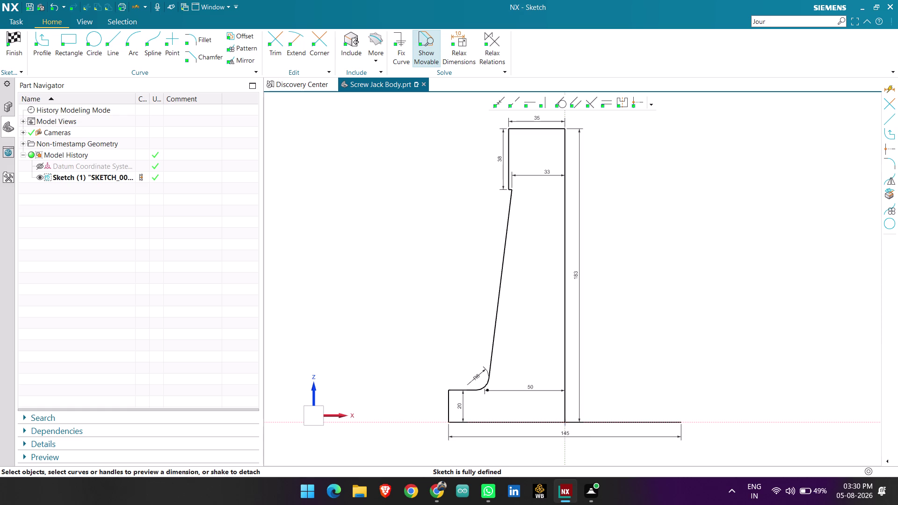
scroll(down, 3)
scroll(up, 3)
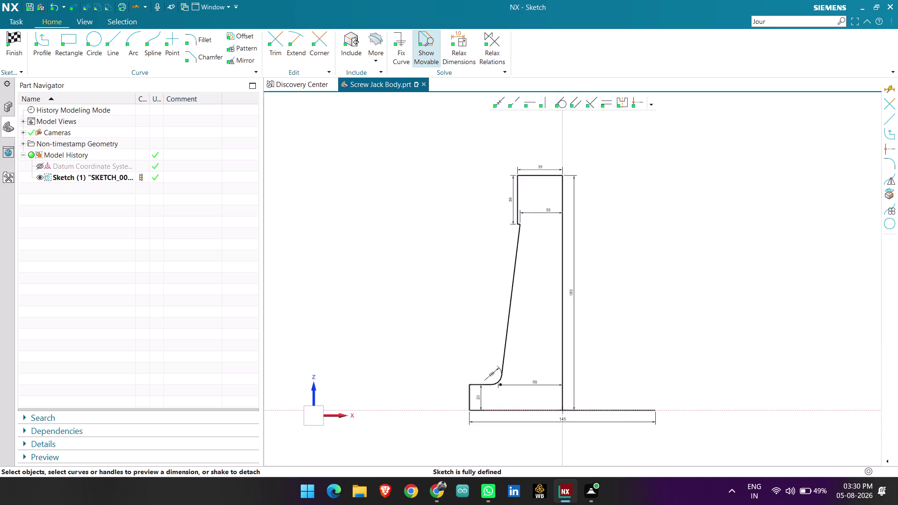
scroll(up, 3)
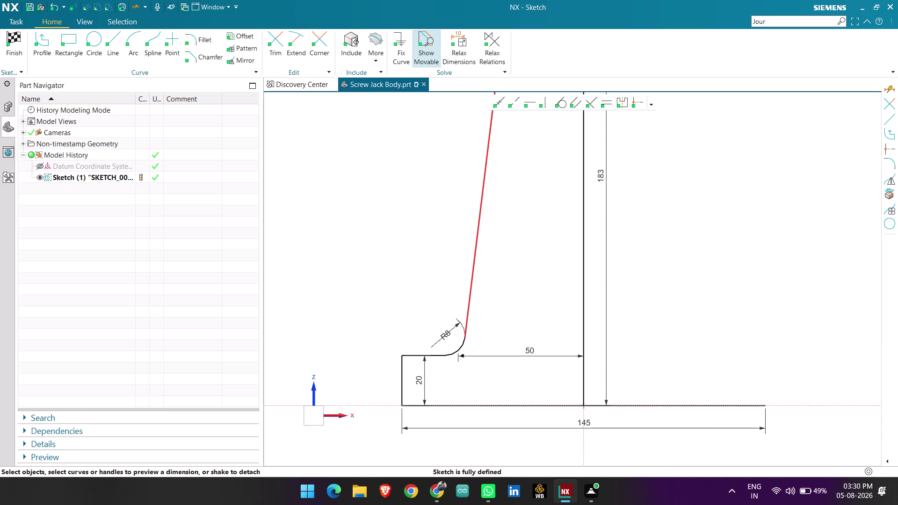
scroll(down, 3)
scroll(down, 3)
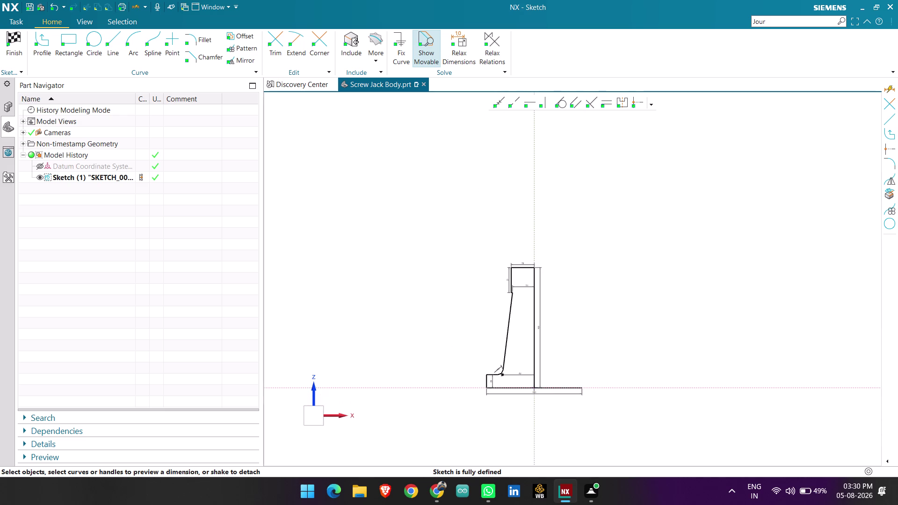
scroll(up, 3)
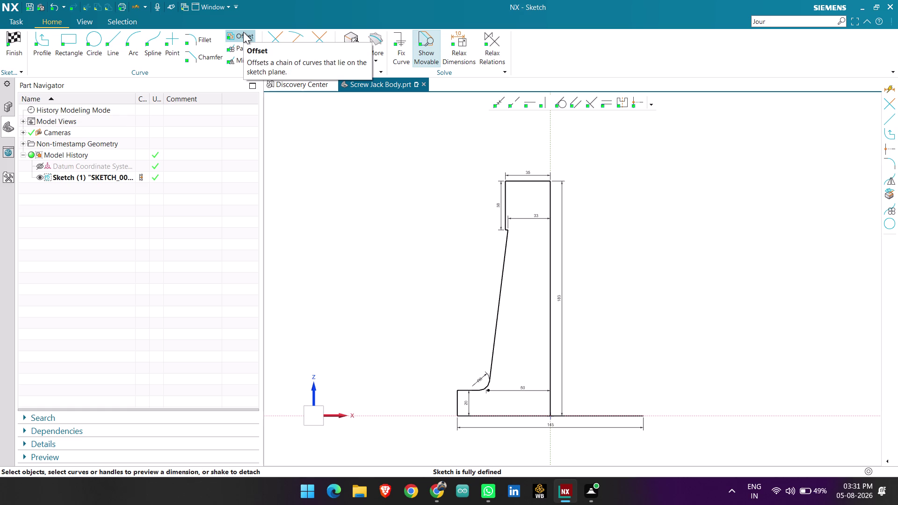
click(238, 37)
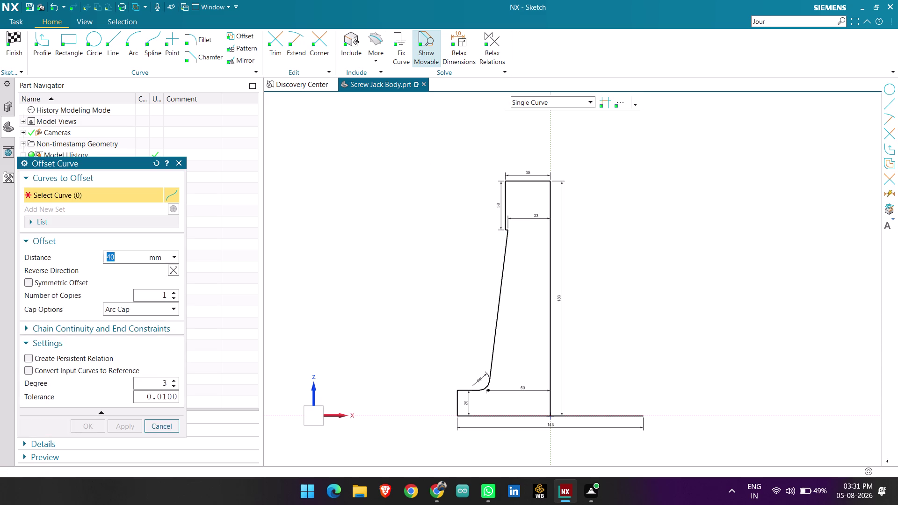
Offset the neck's vertical edge, step segment and tapered edge 10 mm inward.
key(BackSpace)
text(10)
key(Return)
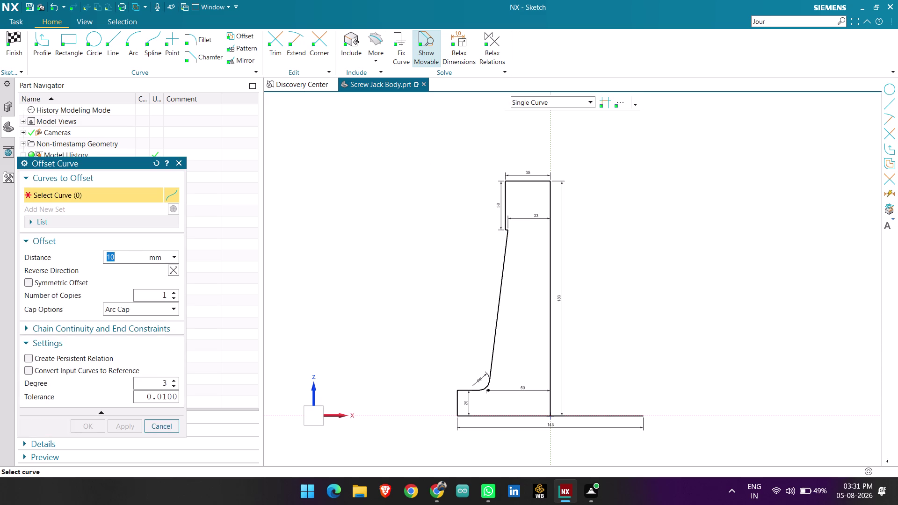
click(509, 202)
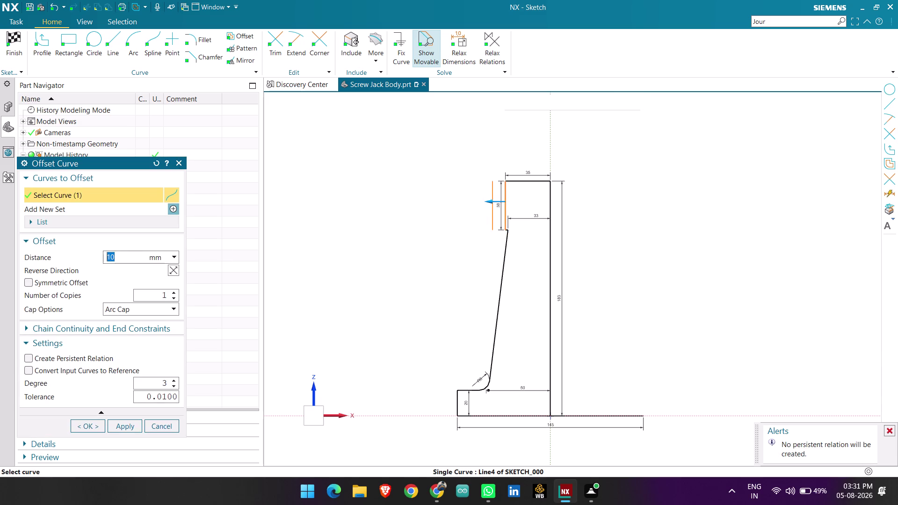
scroll(up, 3)
scroll(up, 3)
click(507, 219)
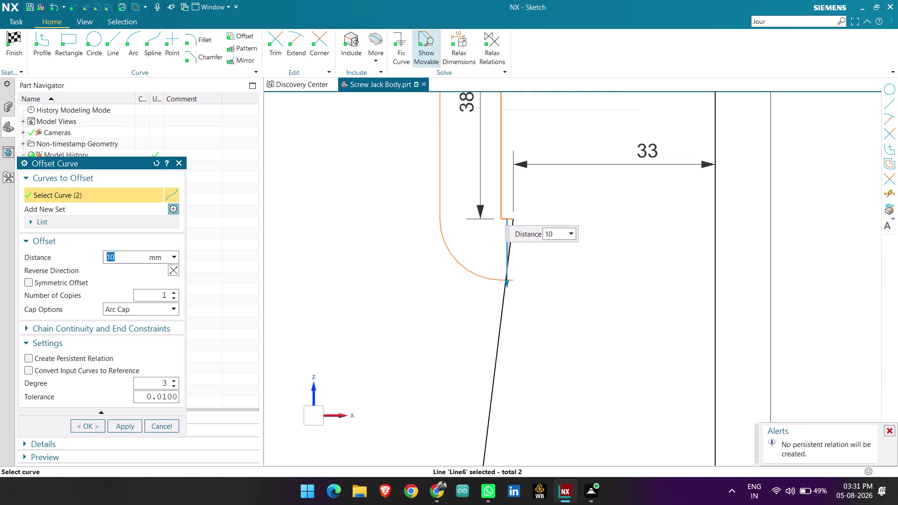
click(498, 324)
scroll(down, 3)
scroll(down, 3)
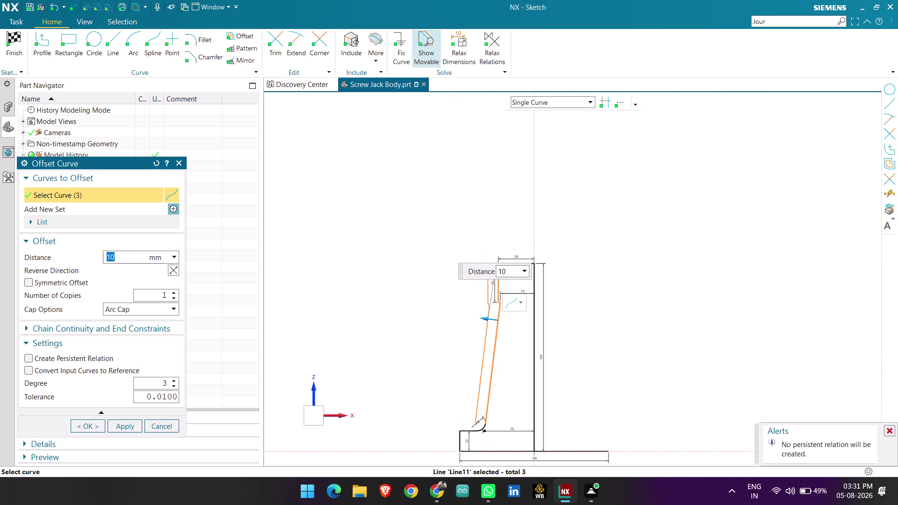
scroll(up, 3)
scroll(down, 3)
scroll(up, 3)
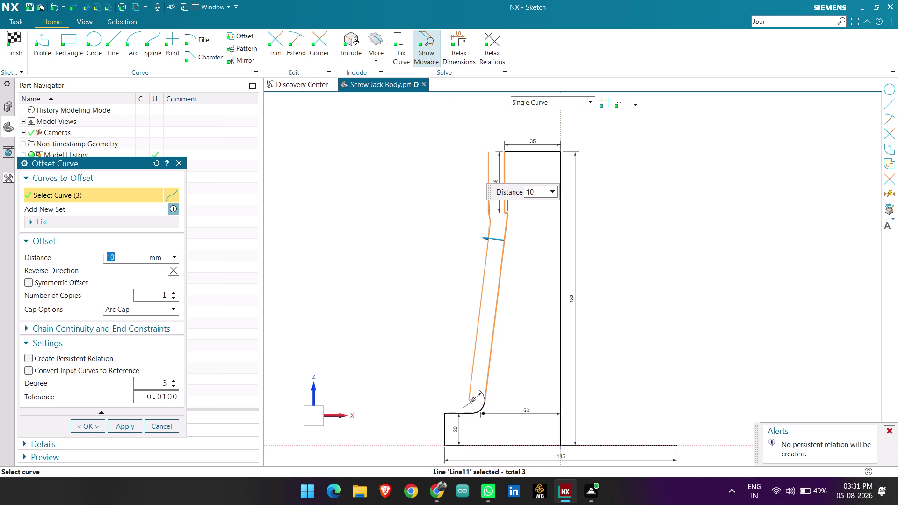
click(179, 270)
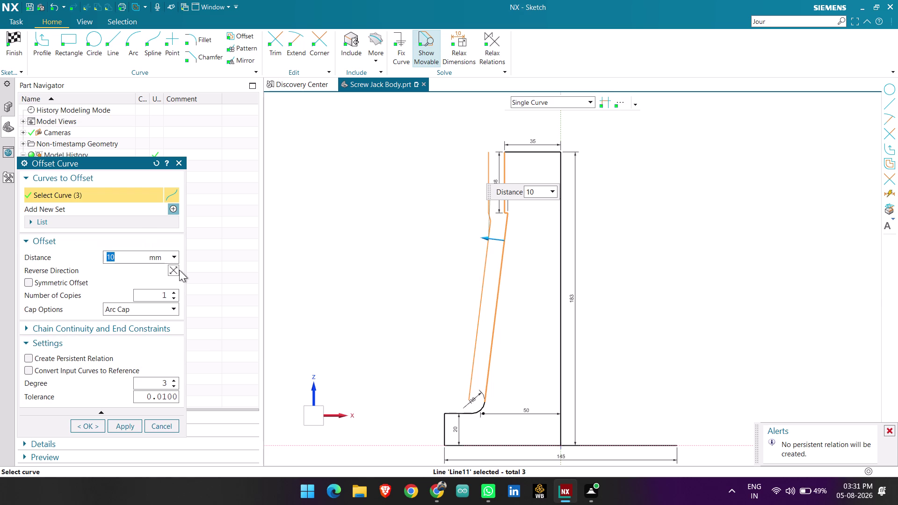
click(176, 270)
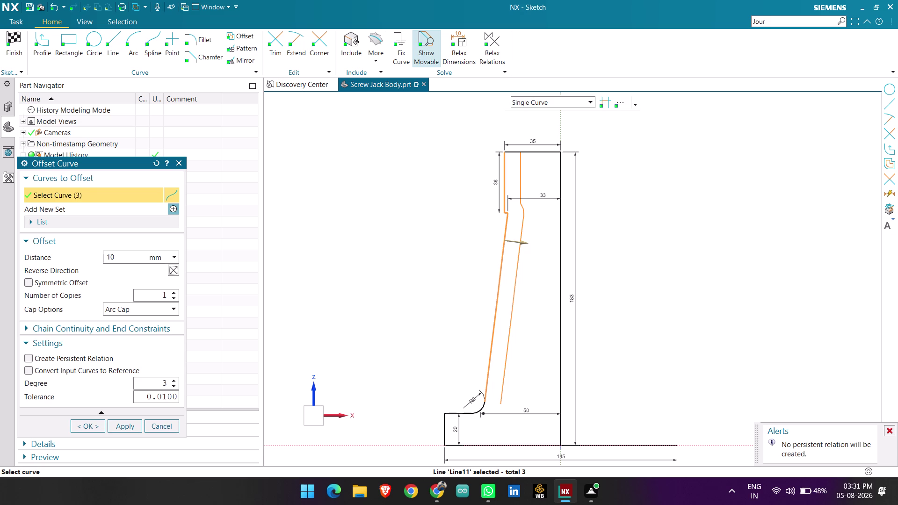
click(92, 423)
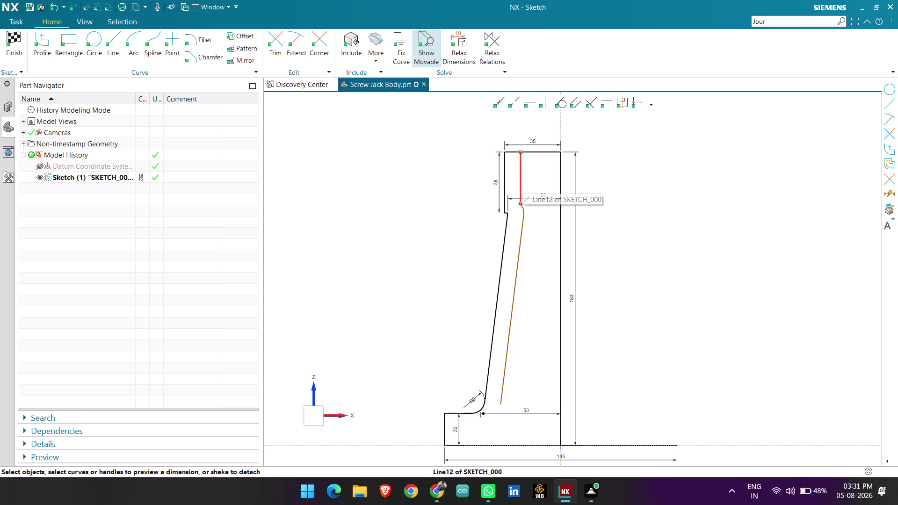
Drag the small offset arc's endpoint to close the gap at the neck bend.
scroll(up, 3)
click(518, 207)
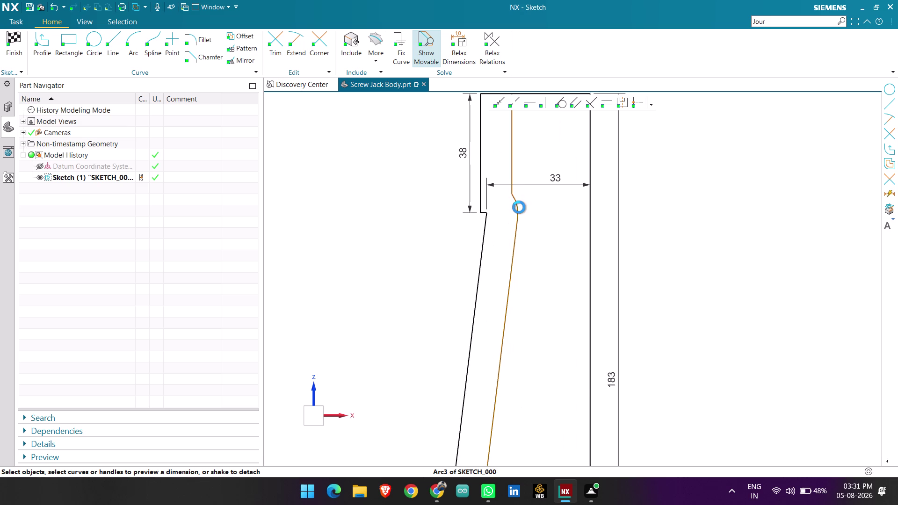
drag(517, 206, 515, 206)
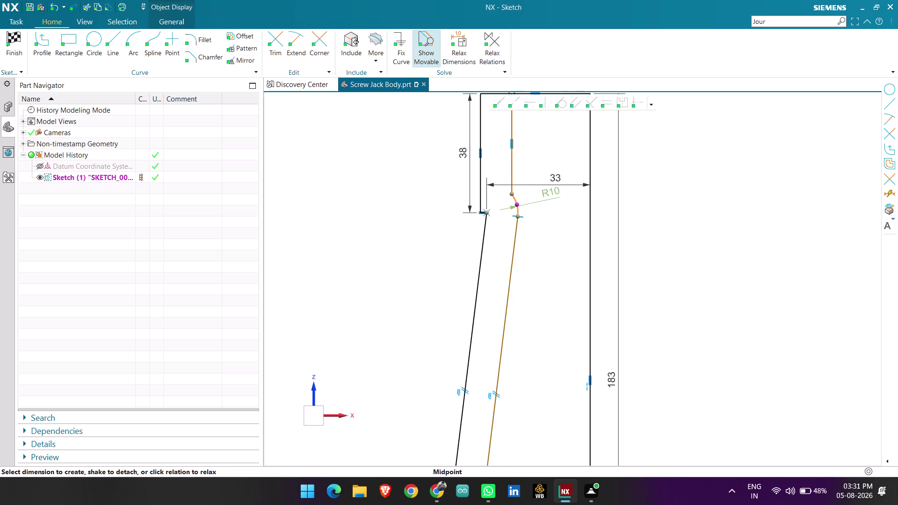
drag(514, 206, 510, 206)
Dimension the gap between the outer and inner tapered neck lines.
scroll(down, 3)
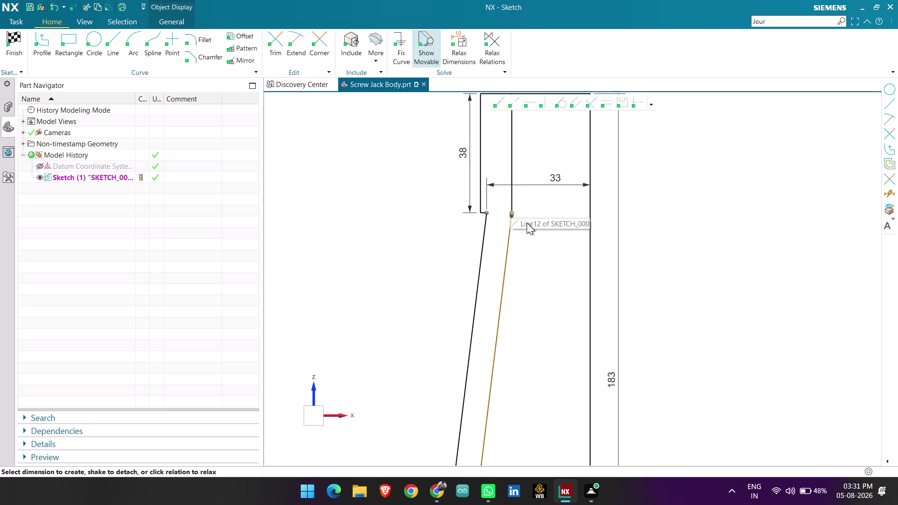
scroll(down, 3)
scroll(down, 3)
scroll(up, 3)
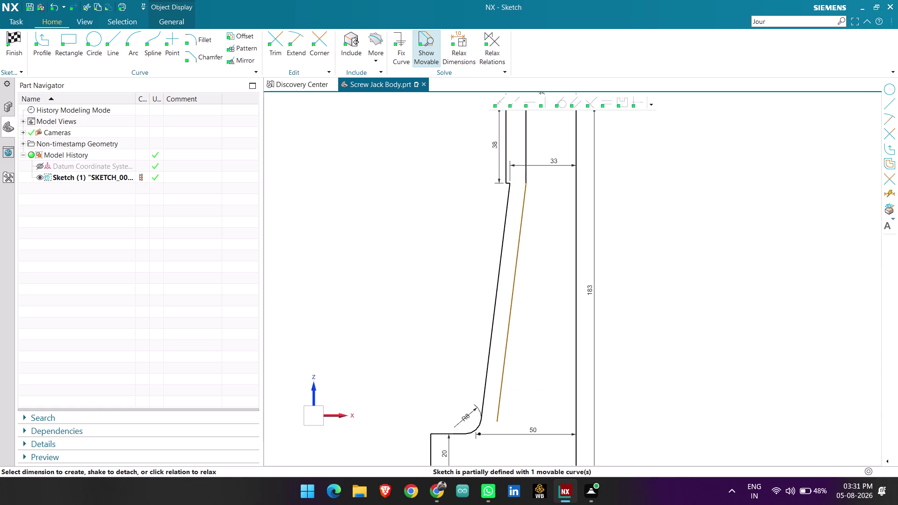
click(451, 301)
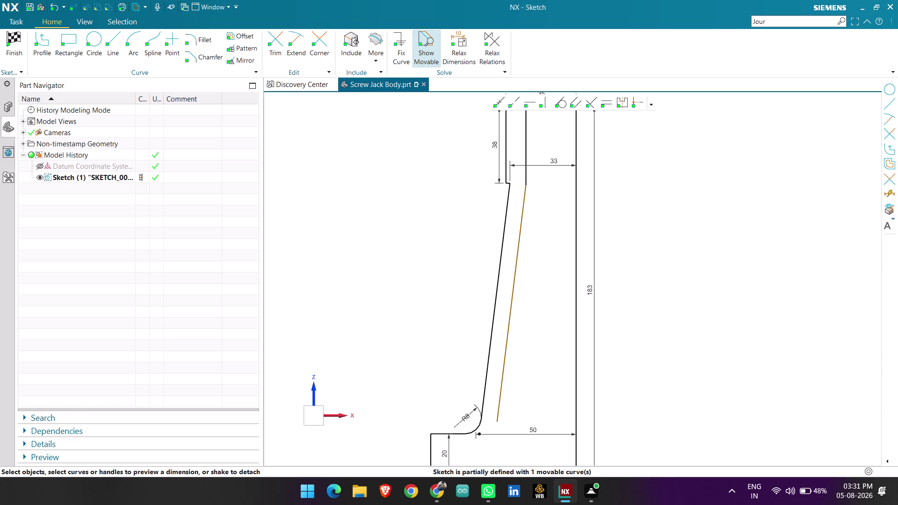
key(d)
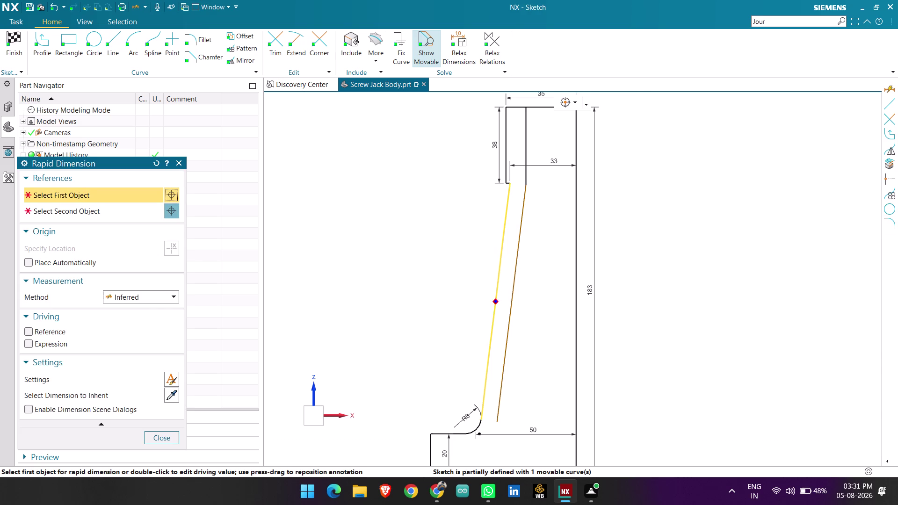
click(492, 299)
click(510, 304)
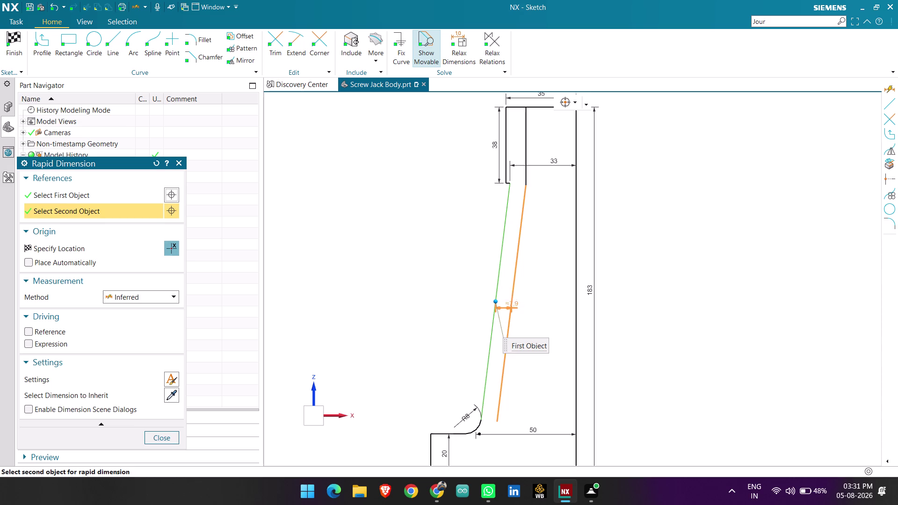
click(507, 290)
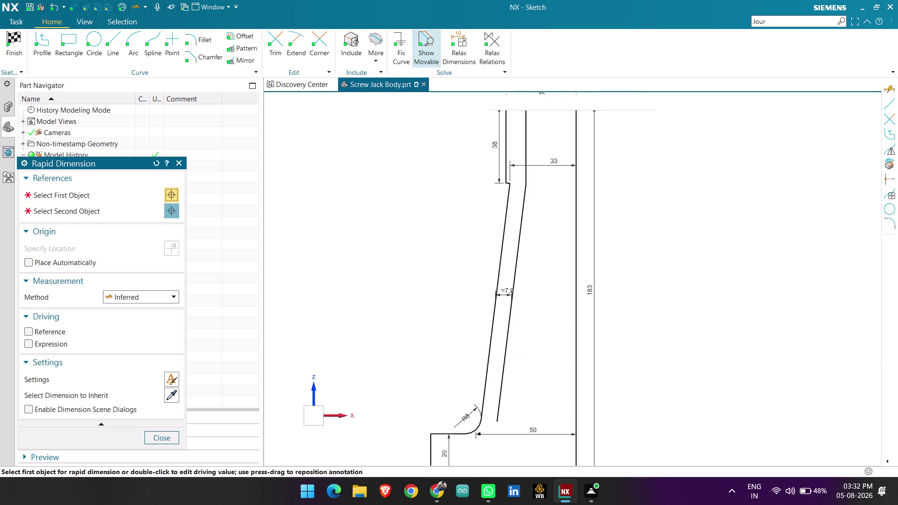
key(Escape)
Try a wall thickness of 10, then undo it back to ≈7.9.
double_click(506, 292)
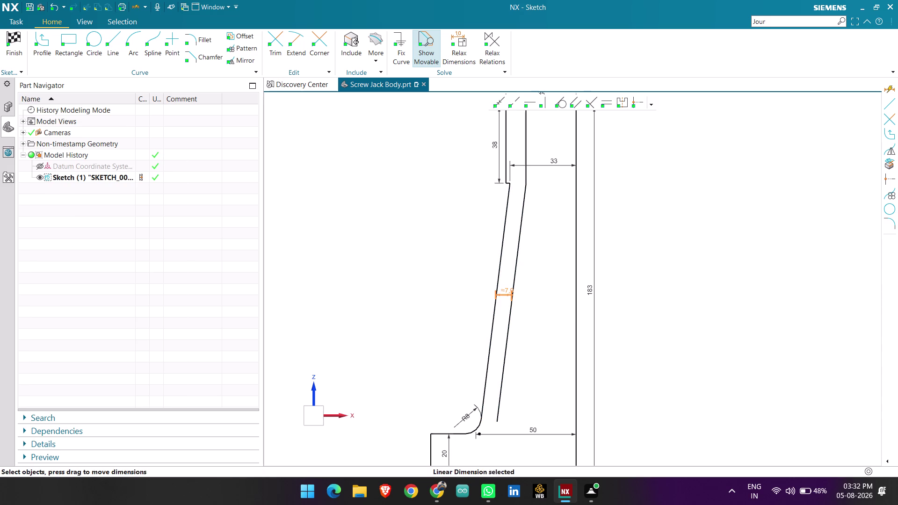
text(10)
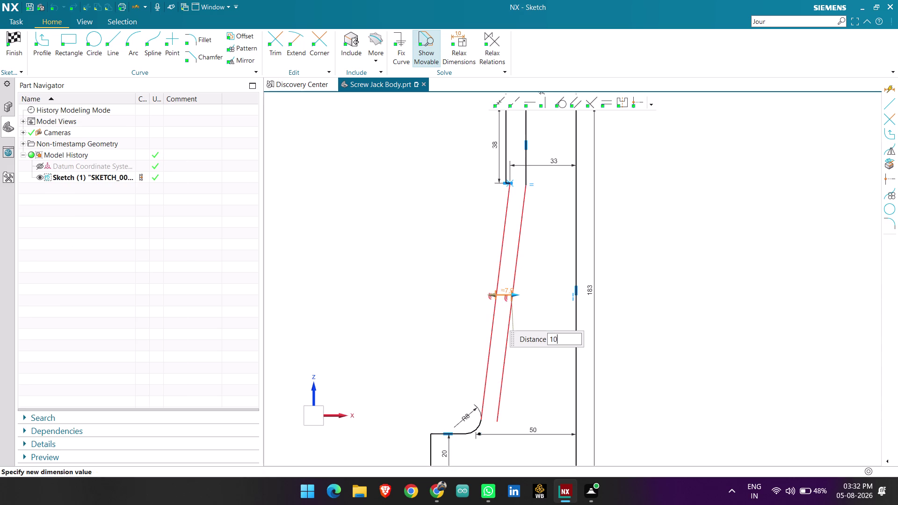
key(Return)
scroll(down, 3)
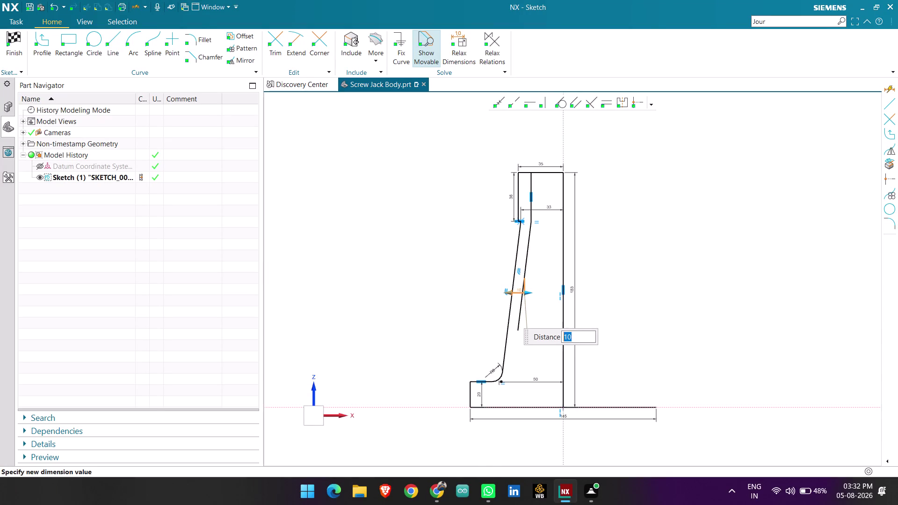
scroll(up, 3)
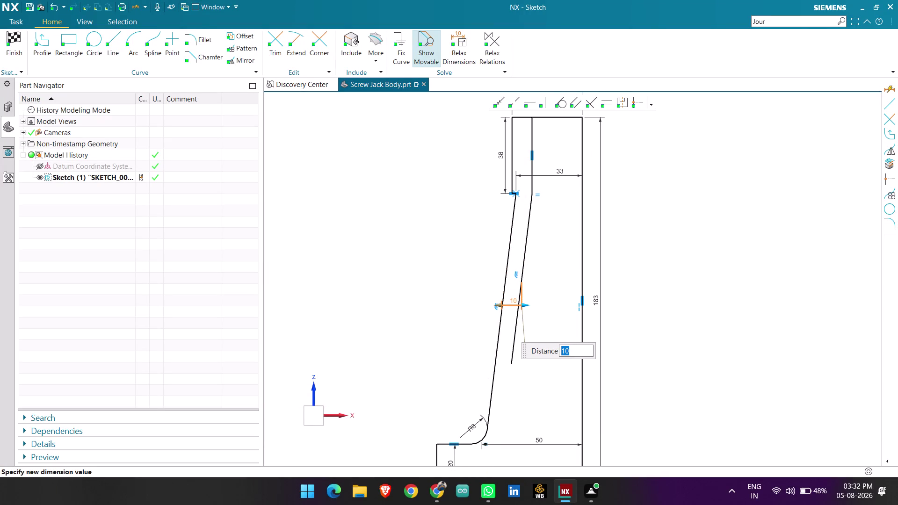
key(ctrl+z)
scroll(down, 3)
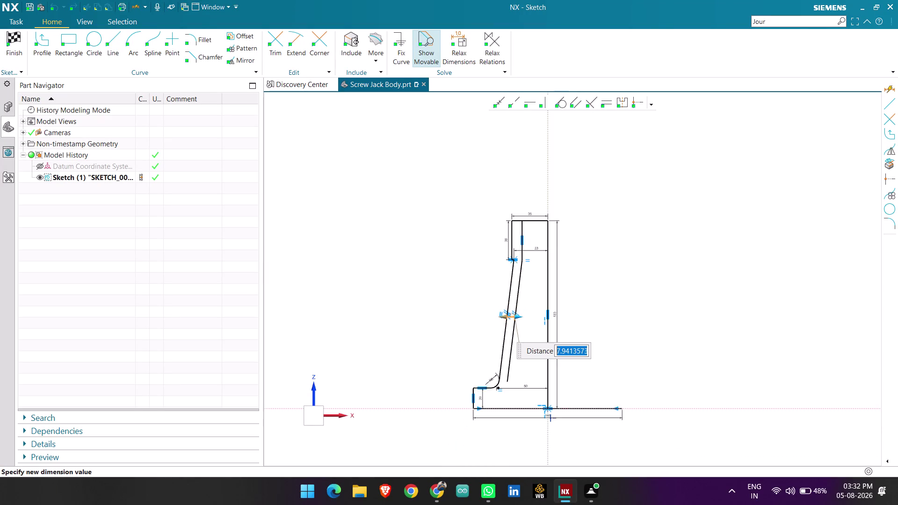
scroll(up, 3)
click(282, 50)
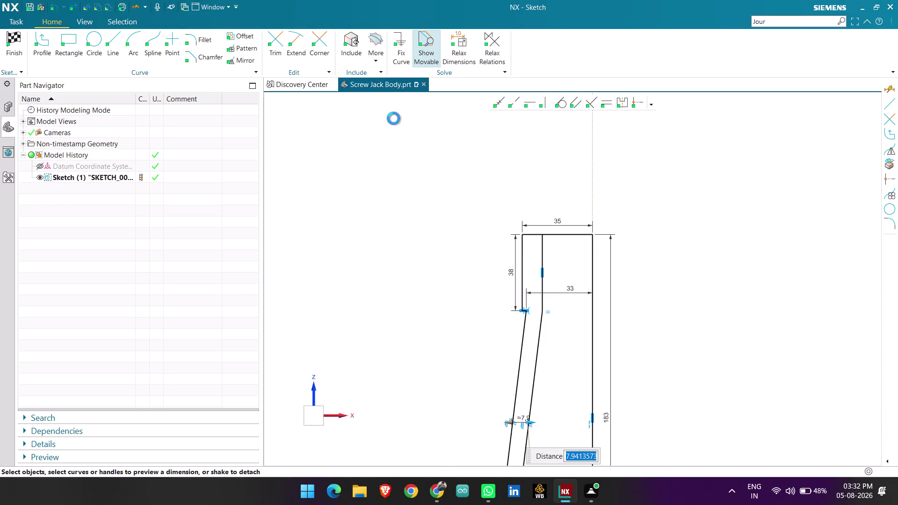
scroll(up, 3)
Trim away the top edge of the profile.
click(529, 237)
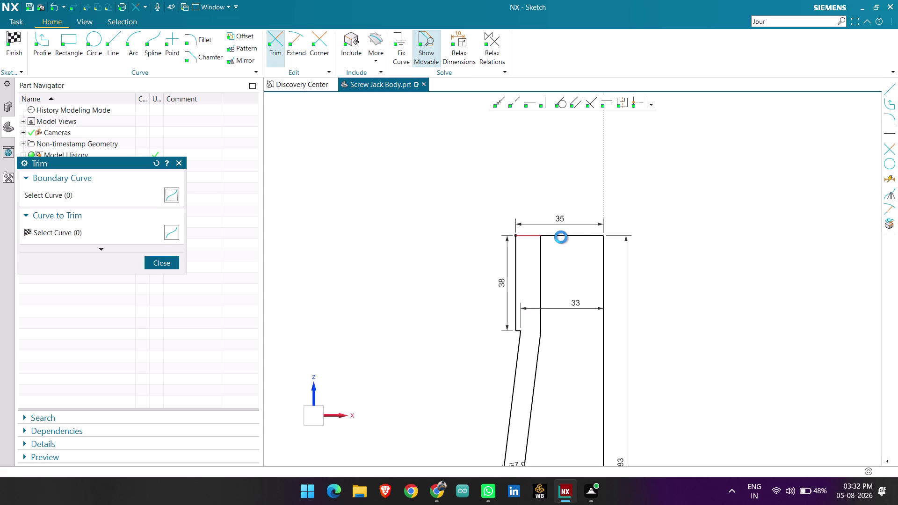
click(561, 237)
click(166, 269)
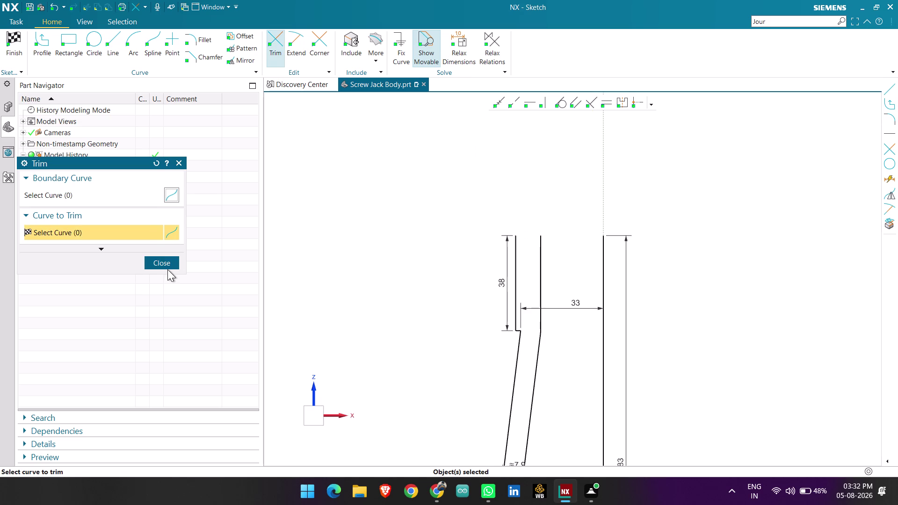
click(170, 267)
scroll(down, 3)
scroll(up, 3)
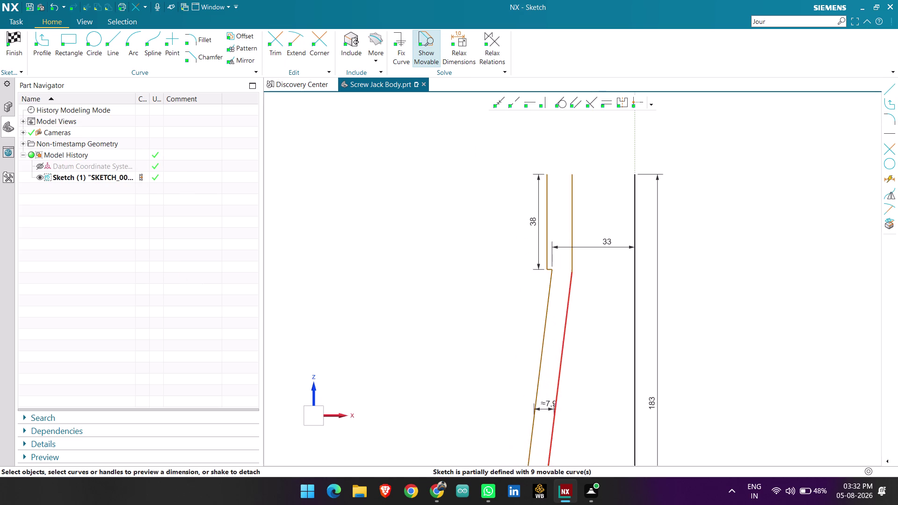
Try changing the ≈7.9 neck wall thickness to 10, then abandon and undo it.
double_click(549, 408)
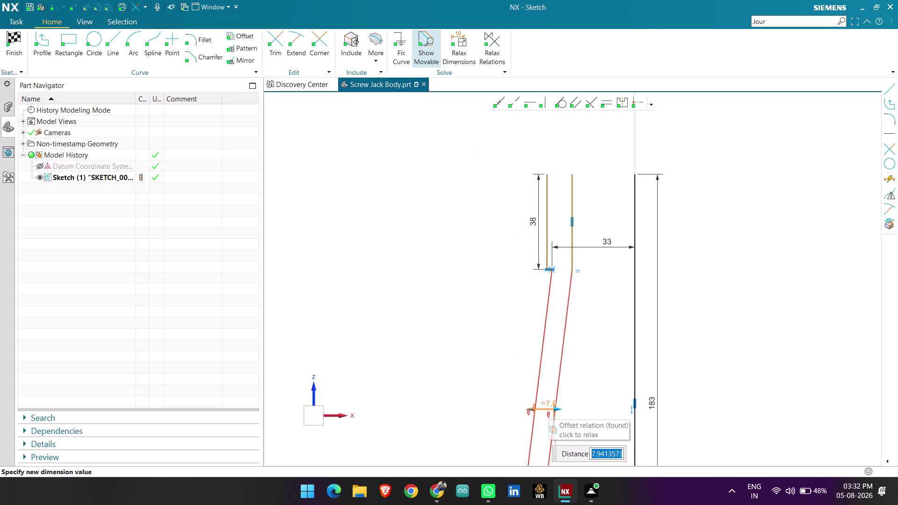
text(10)
key(Return)
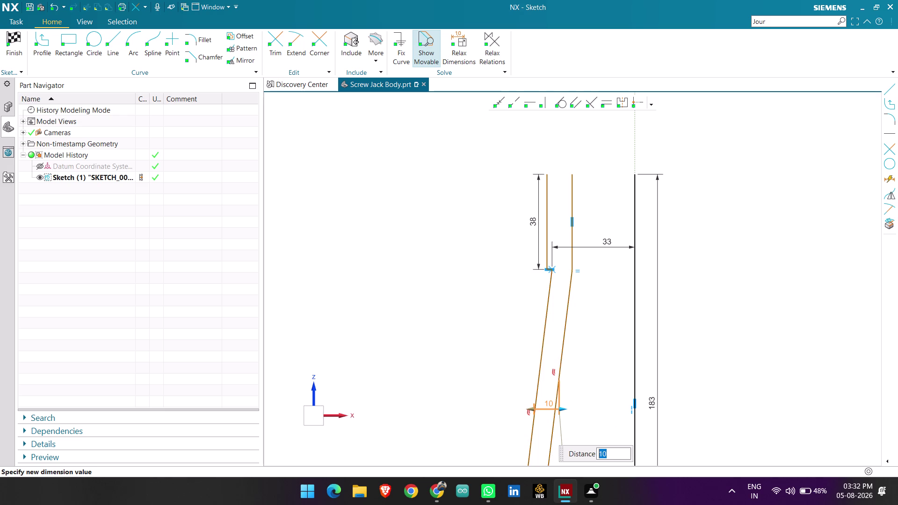
scroll(down, 3)
scroll(down, 3)
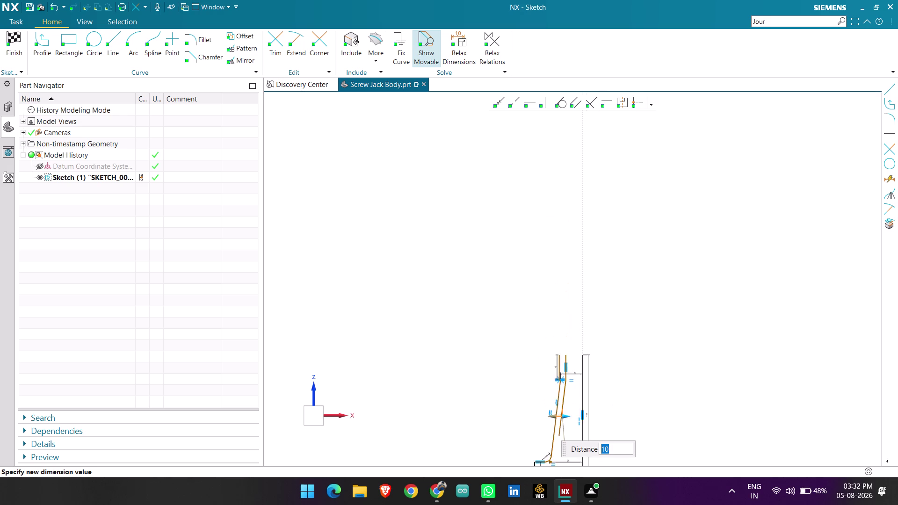
scroll(up, 3)
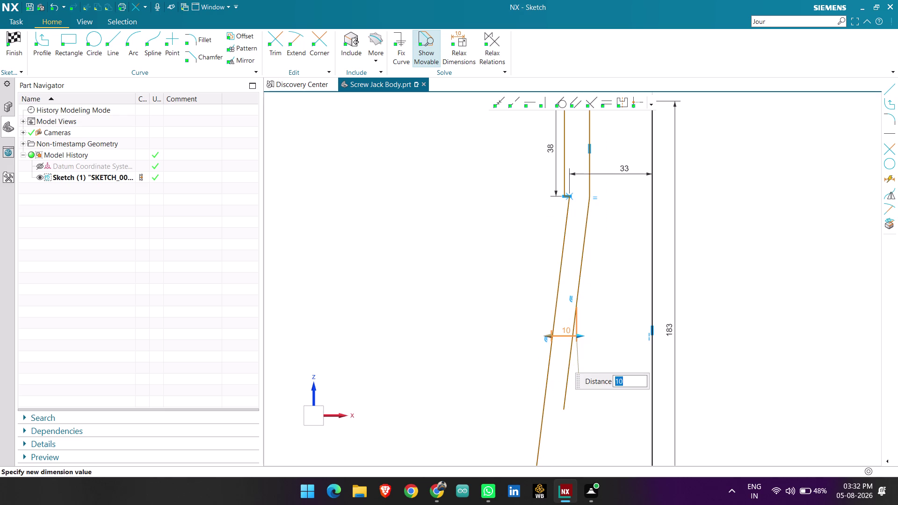
scroll(down, 3)
scroll(up, 3)
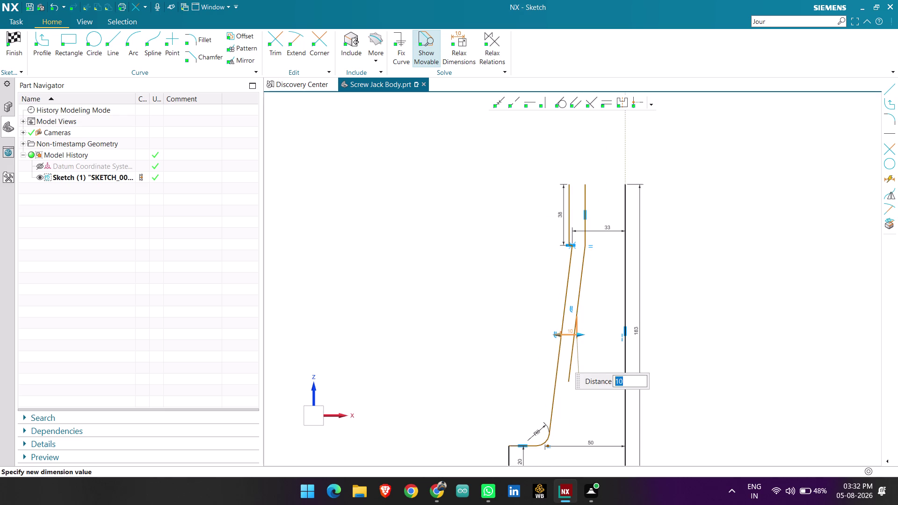
scroll(up, 3)
key(Escape)
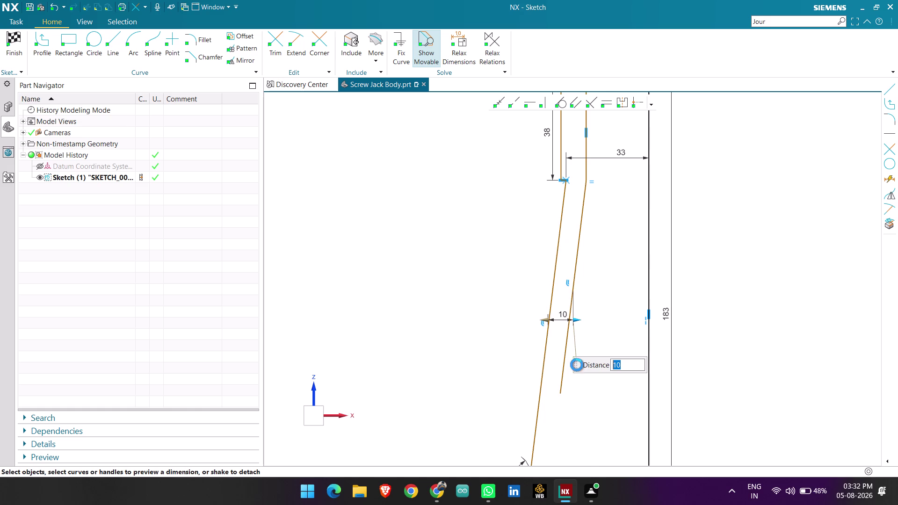
key(ctrl+z)
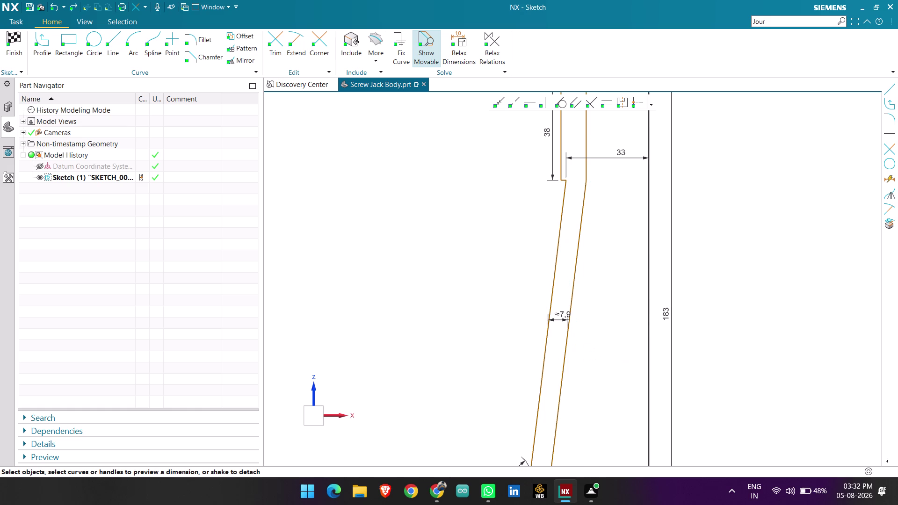
scroll(down, 3)
scroll(up, 3)
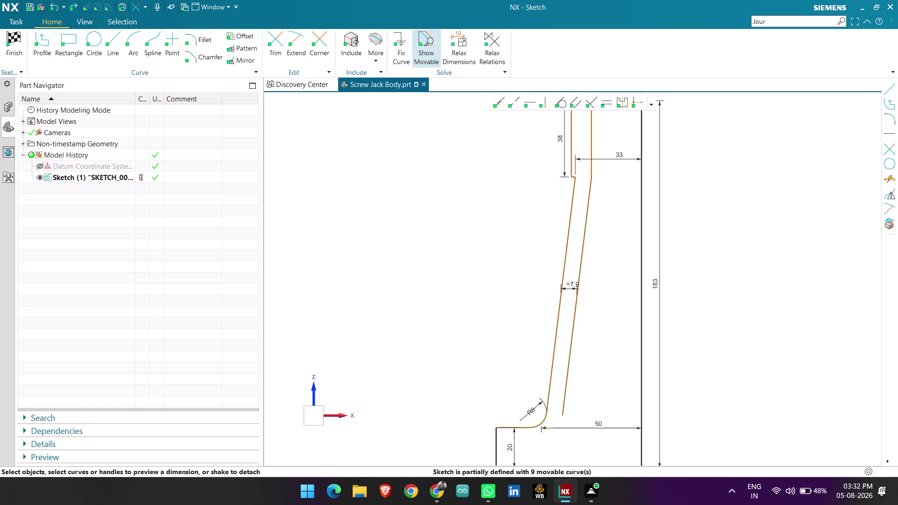
scroll(down, 3)
scroll(up, 3)
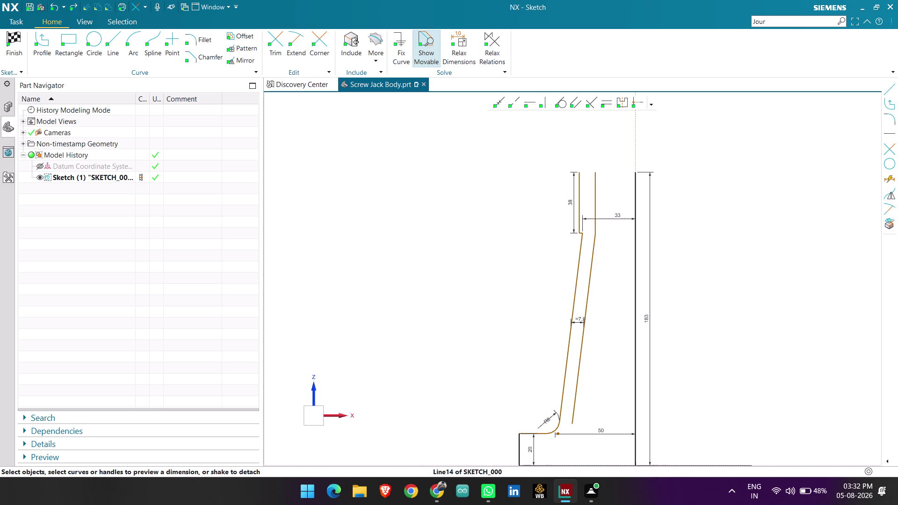
Undo the recent sketch changes until the profile's top edge returns.
key(ctrl+z)
key(ctrl+z)
key(ctrl+z)
key(ctrl+z)
key(ctrl+z)
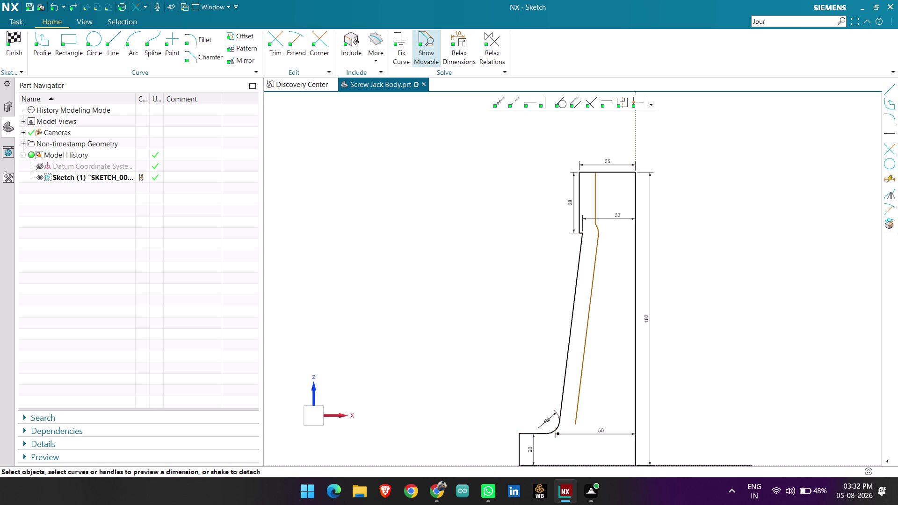
key(Escape)
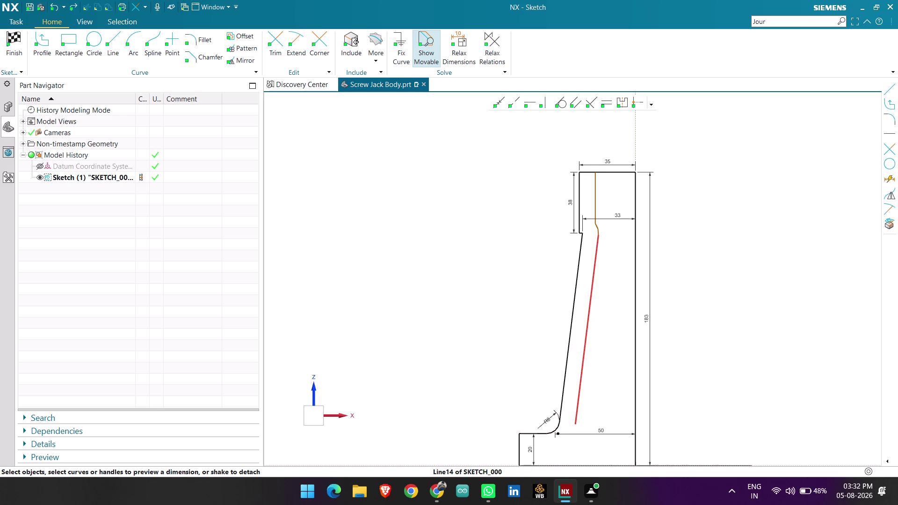
Delete the inner tapered neck line and shoulder curve, then undo to restore them.
click(596, 275)
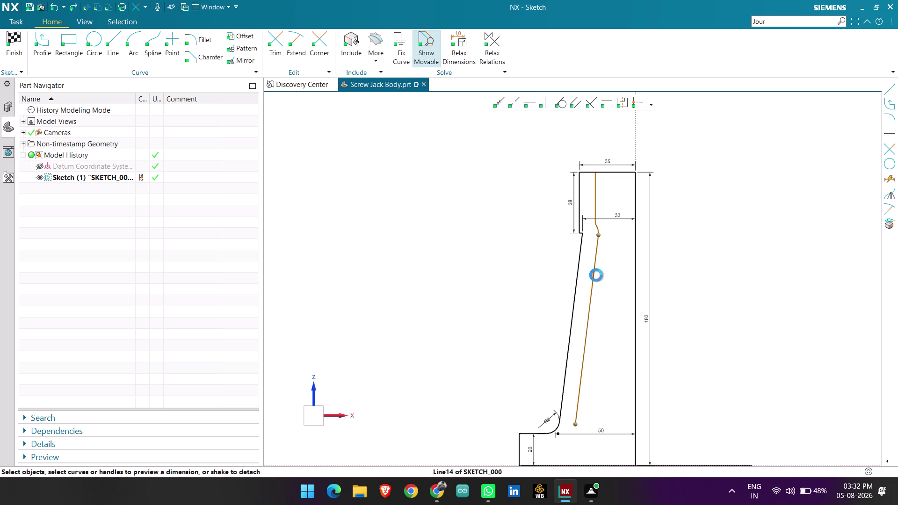
key(Delete)
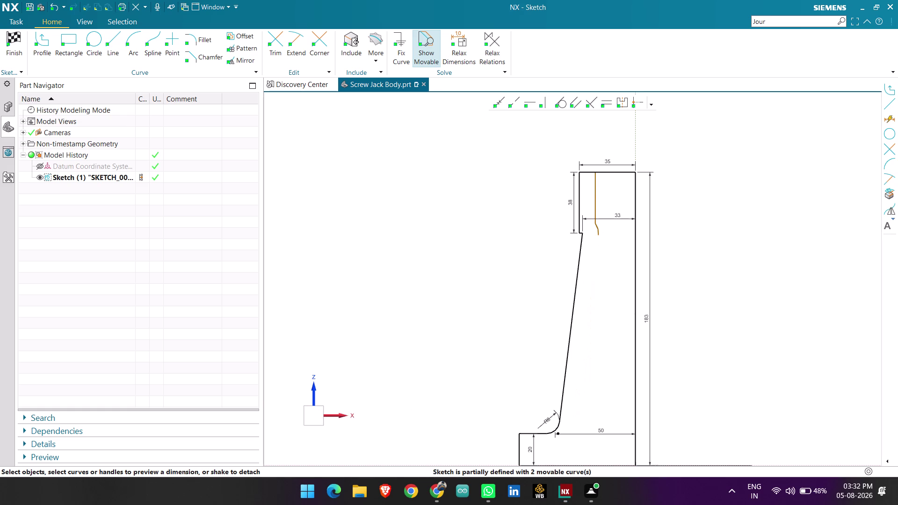
click(600, 232)
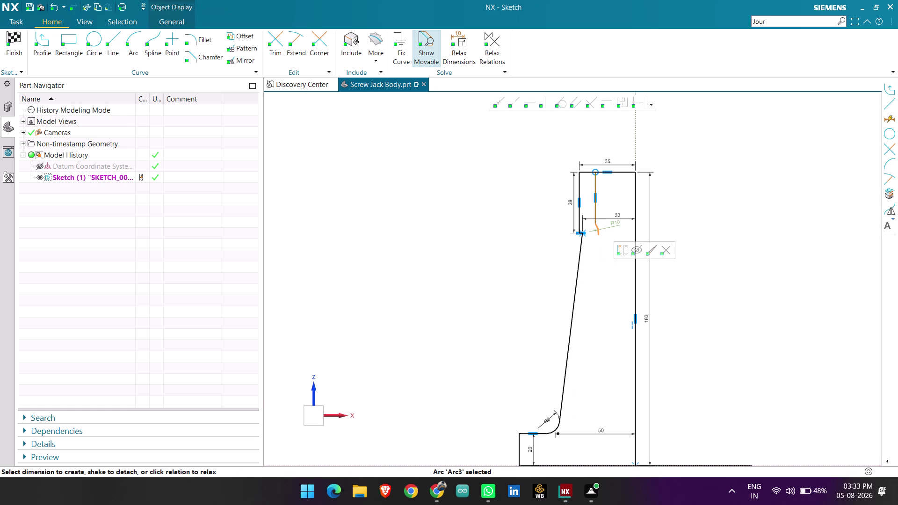
key(Delete)
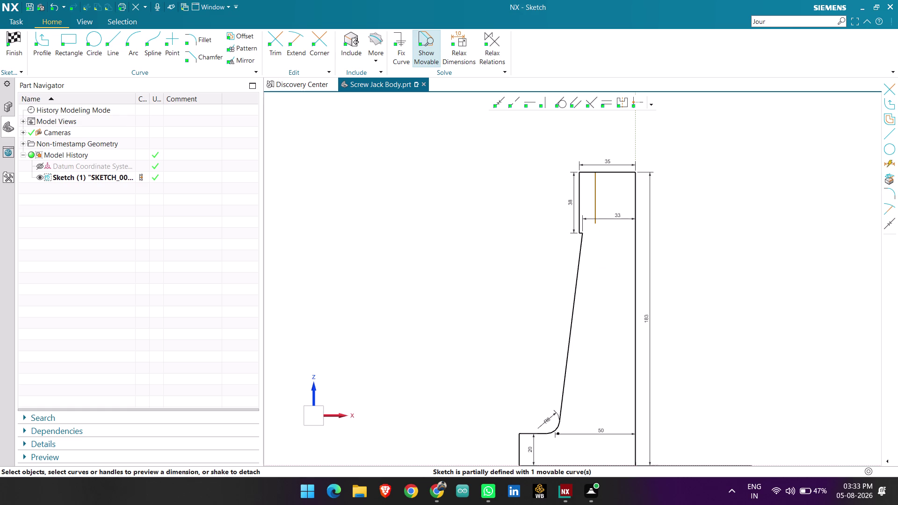
key(ctrl+z)
key(ctrl+z)
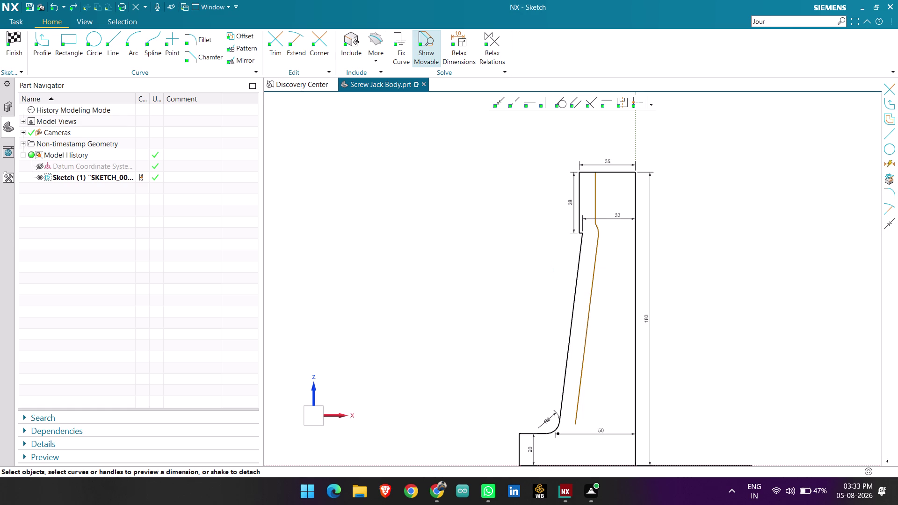
click(610, 296)
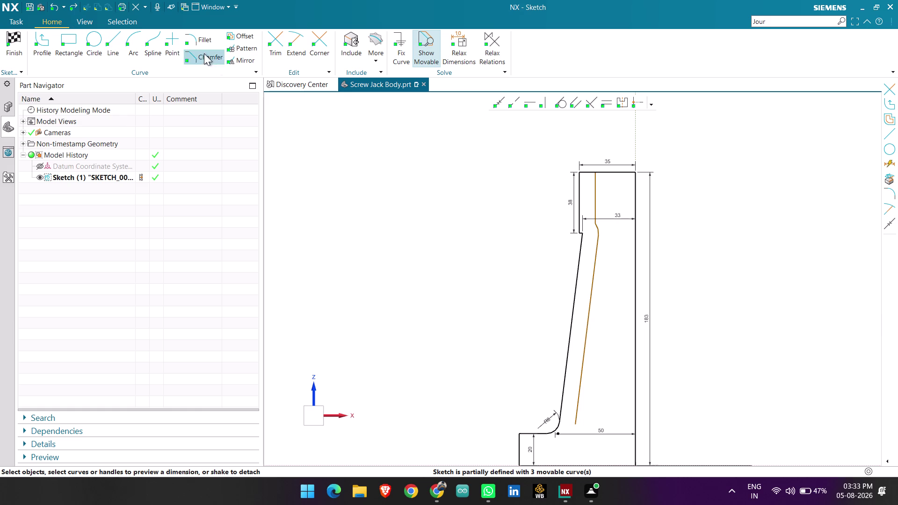
Attempt fillets between the inner neck line and adjoining curve at the shoulder.
click(193, 42)
scroll(up, 3)
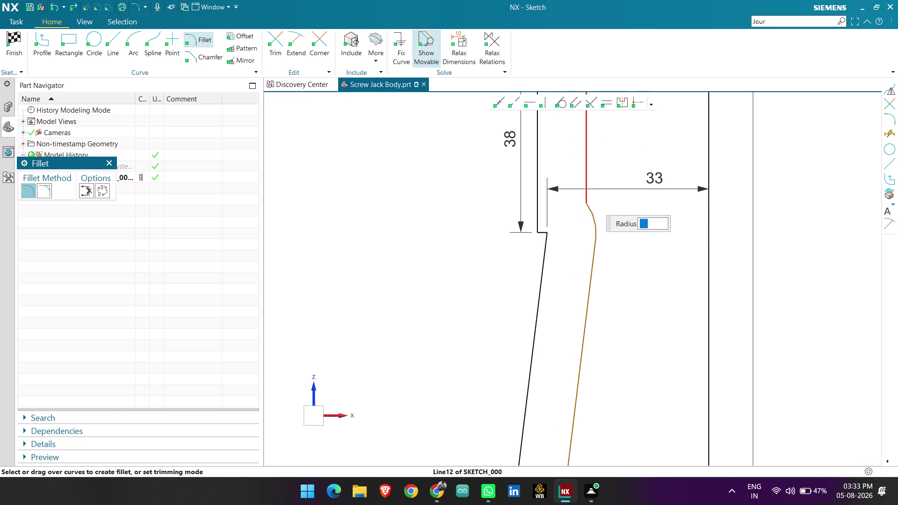
click(587, 199)
click(594, 218)
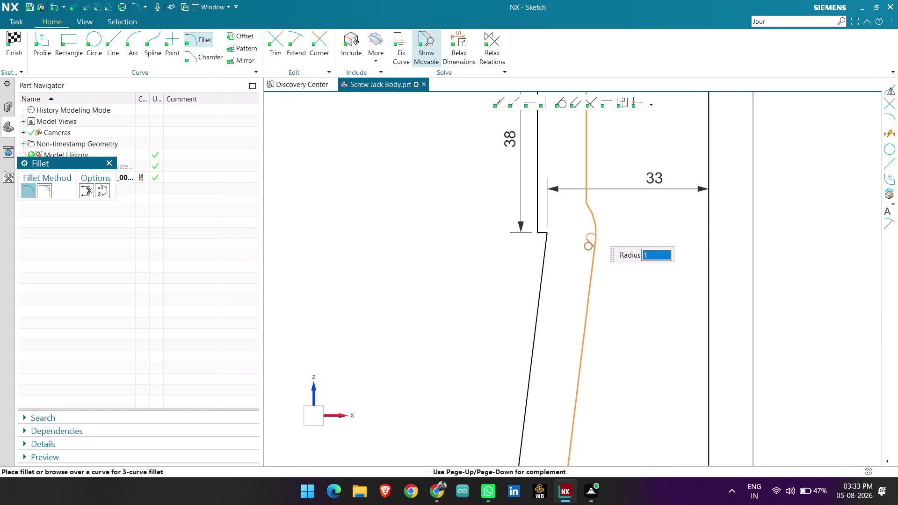
click(591, 207)
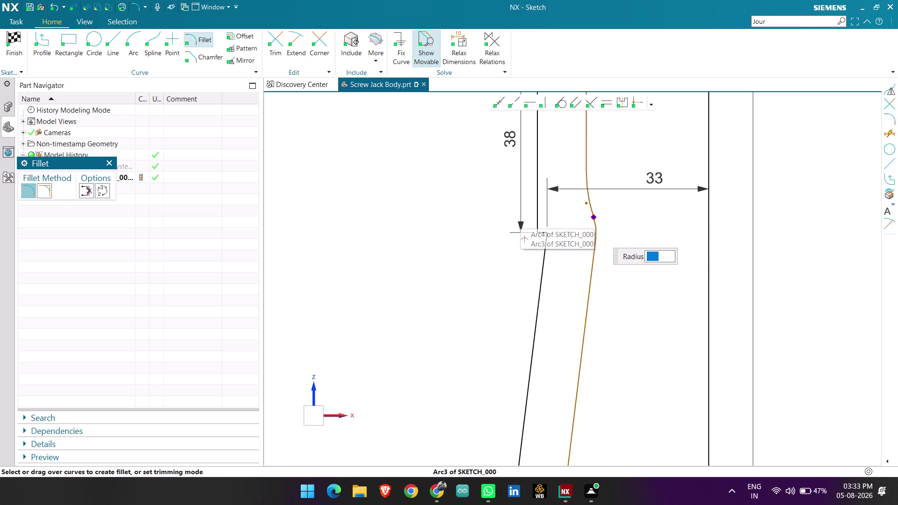
click(594, 216)
click(592, 252)
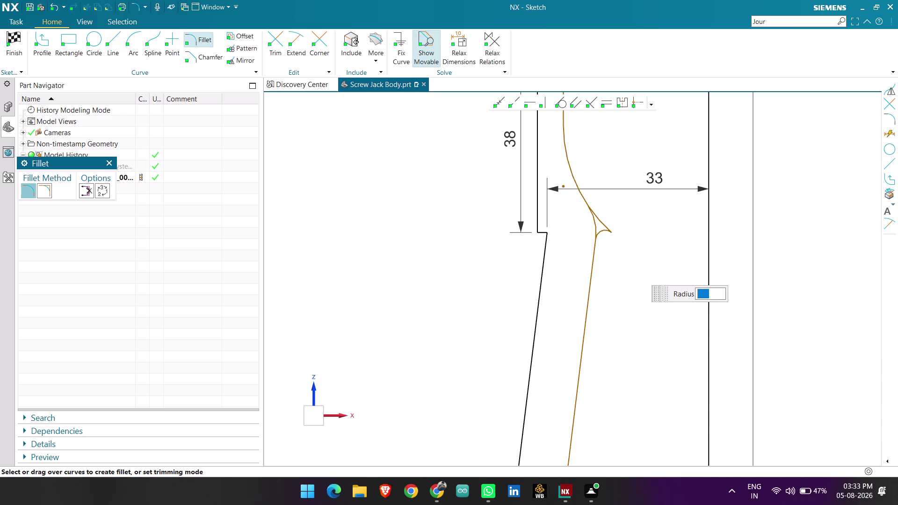
key(Escape)
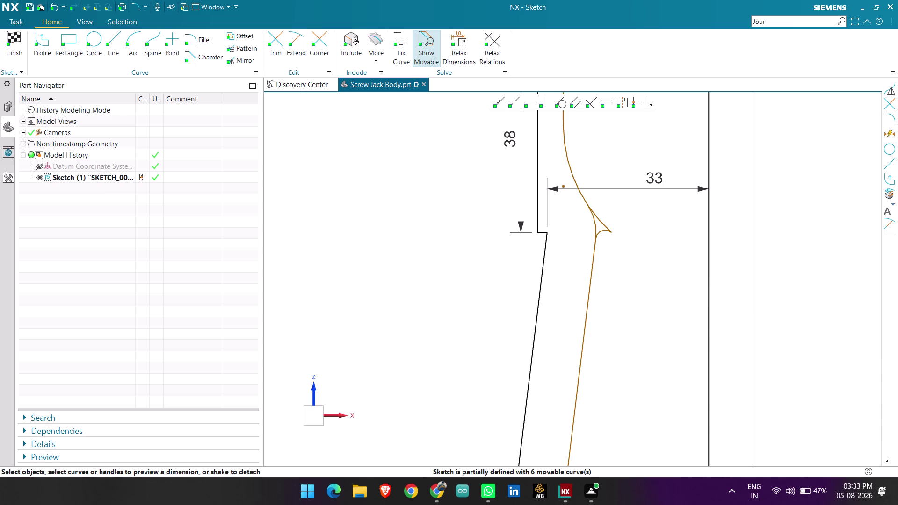
Undo the looped curve and zoom around to inspect the sketch.
key(ctrl+z)
scroll(down, 3)
scroll(up, 3)
scroll(down, 3)
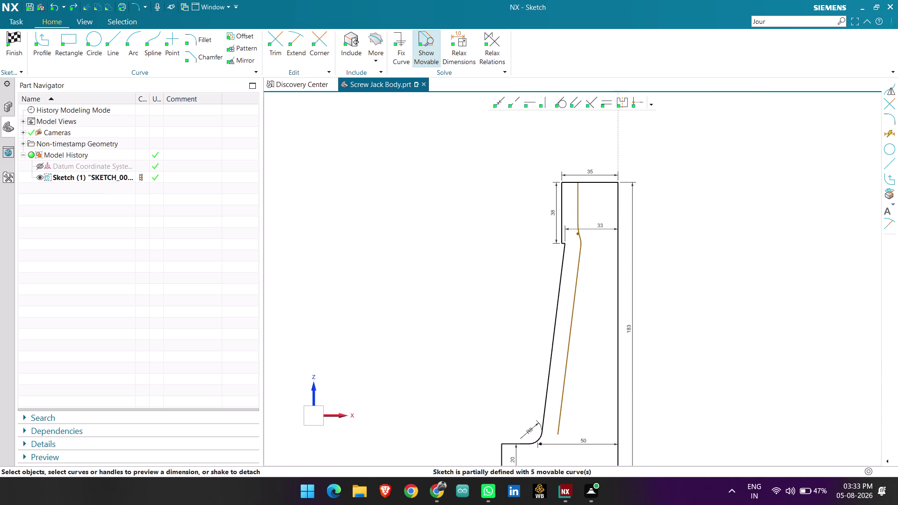
scroll(up, 3)
scroll(down, 3)
scroll(up, 3)
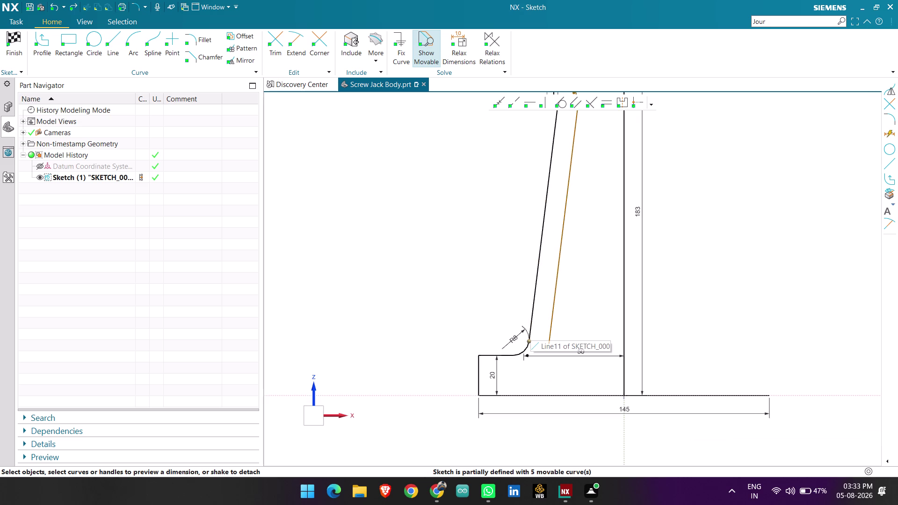
Draw a horizontal line inside the flange near the base.
key(Escape)
scroll(down, 3)
scroll(up, 3)
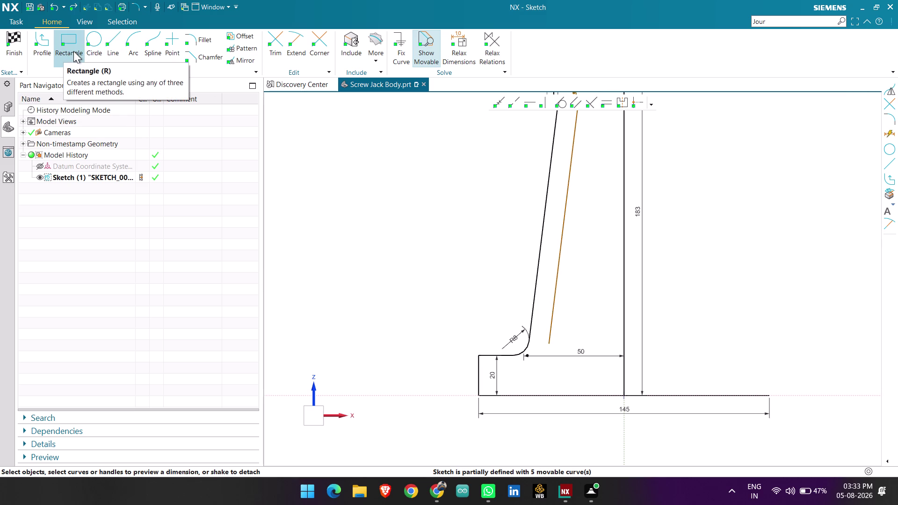
click(42, 42)
click(539, 381)
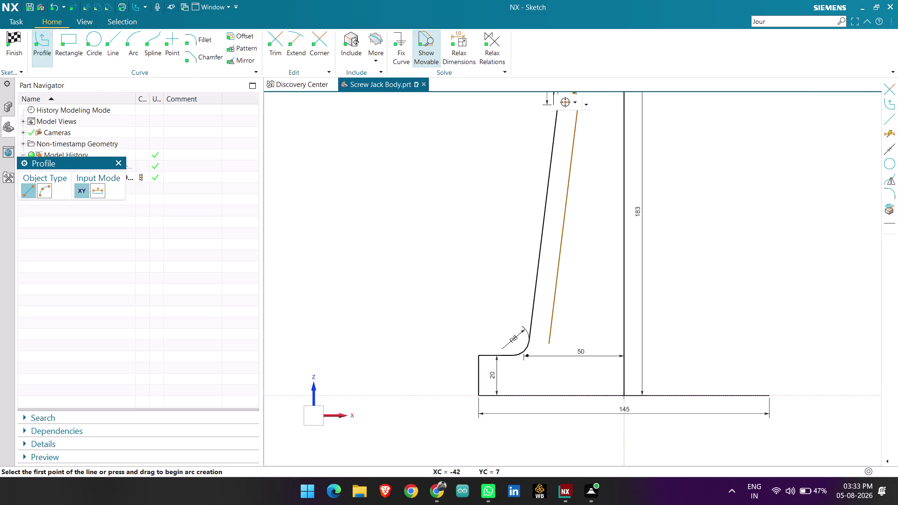
click(728, 378)
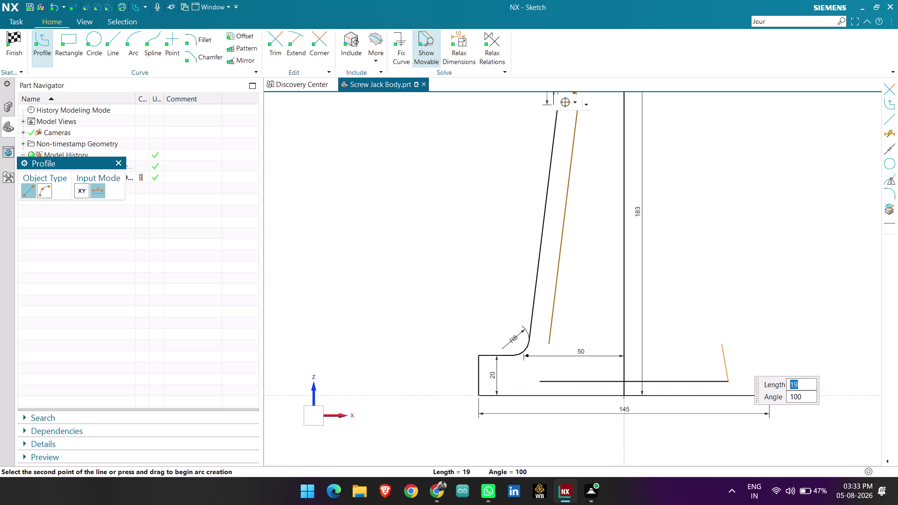
key(Escape)
key(Escape)
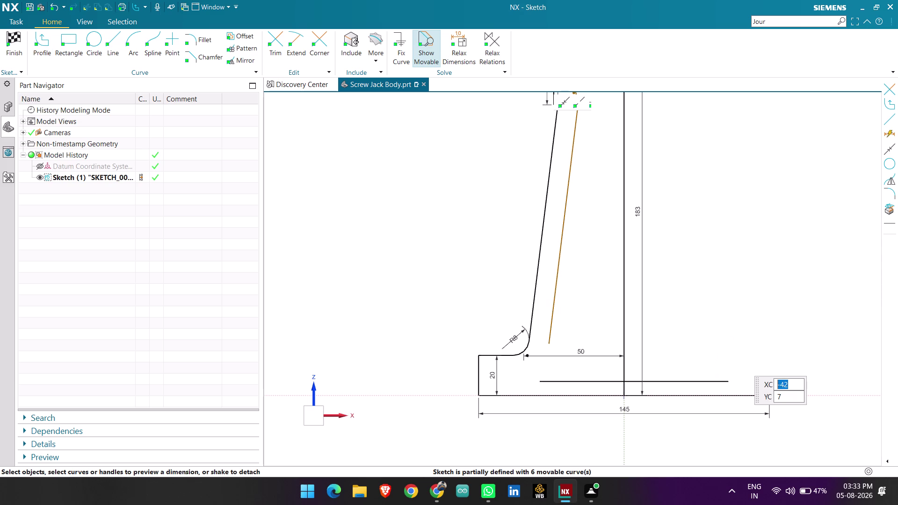
Dimension the new line 3 above the bottom edge of the base.
key(d)
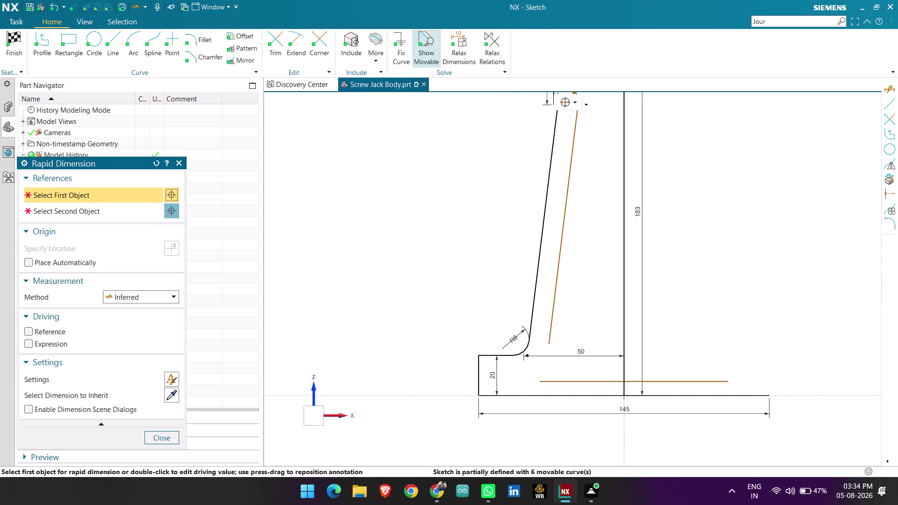
click(560, 385)
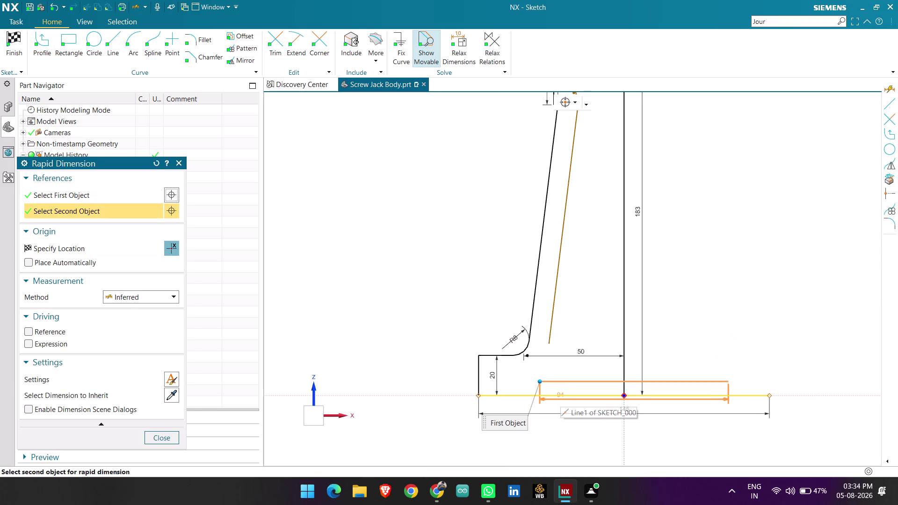
click(559, 394)
click(563, 389)
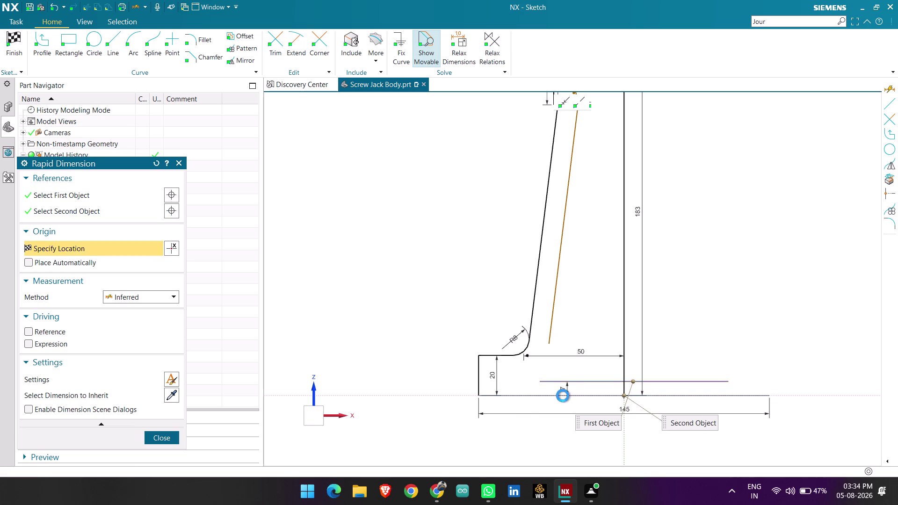
scroll(up, 3)
scroll(up, 3)
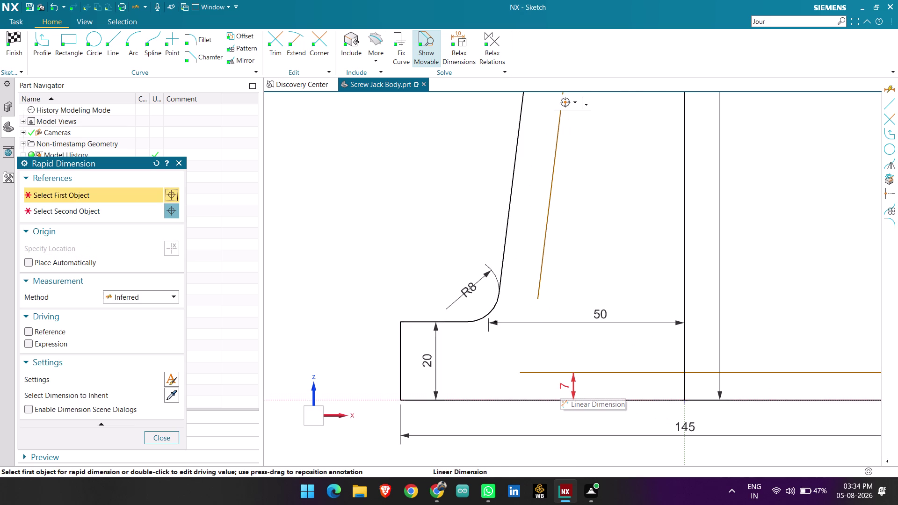
double_click(565, 387)
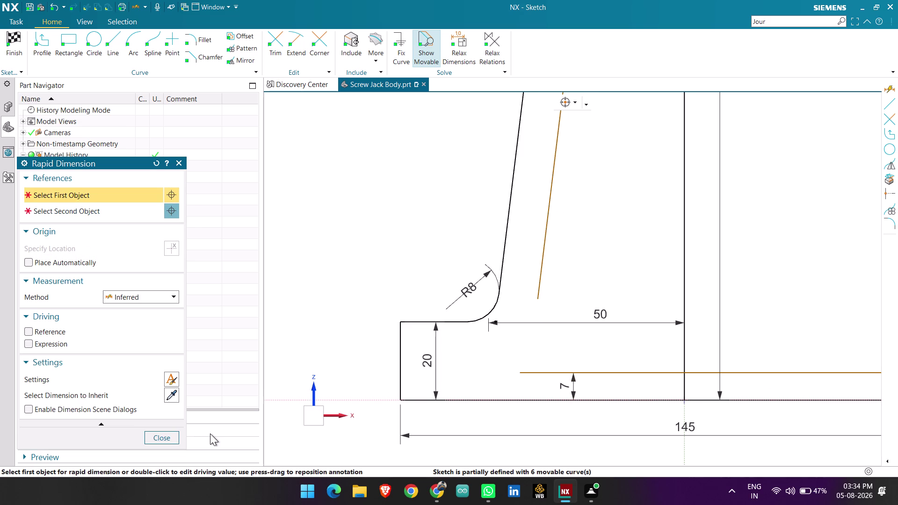
click(158, 440)
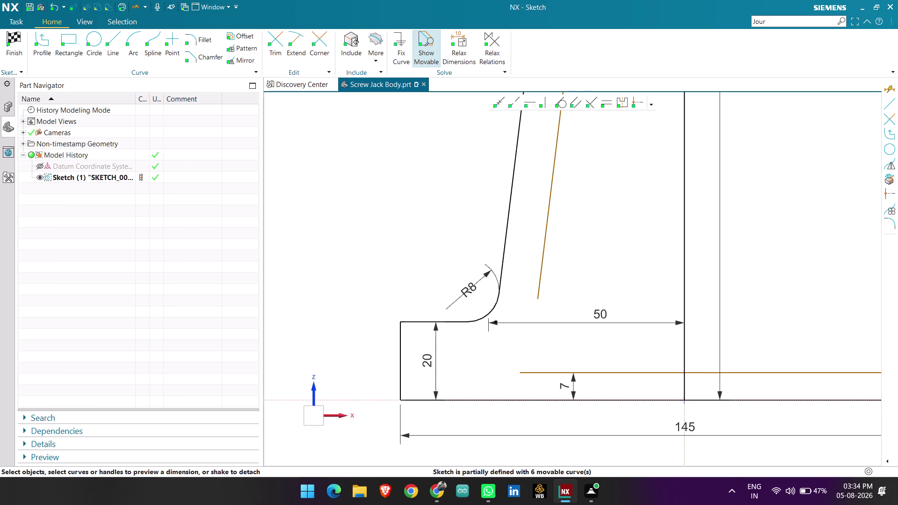
double_click(564, 388)
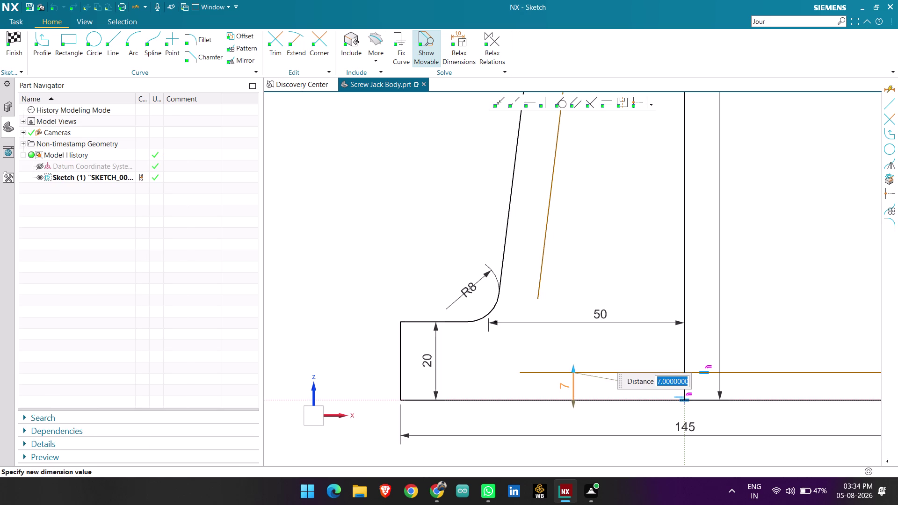
key(3)
key(Return)
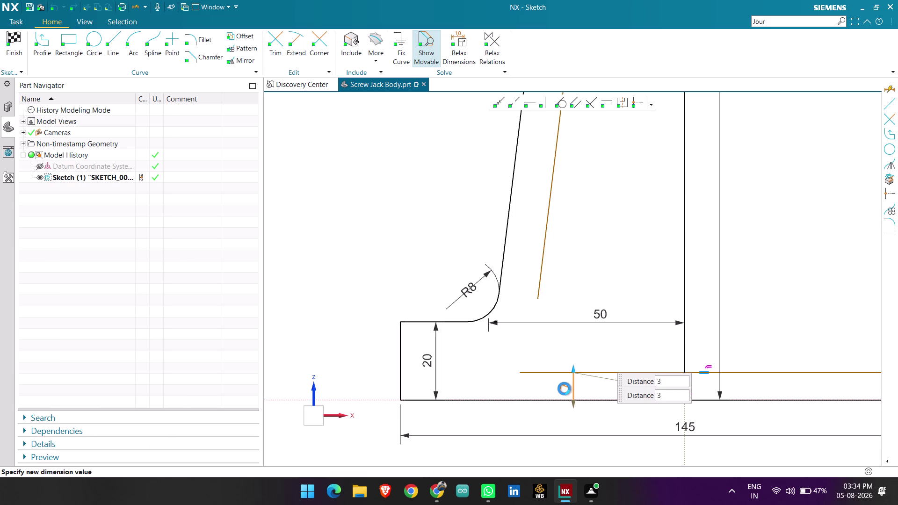
middle_click(573, 362)
scroll(down, 3)
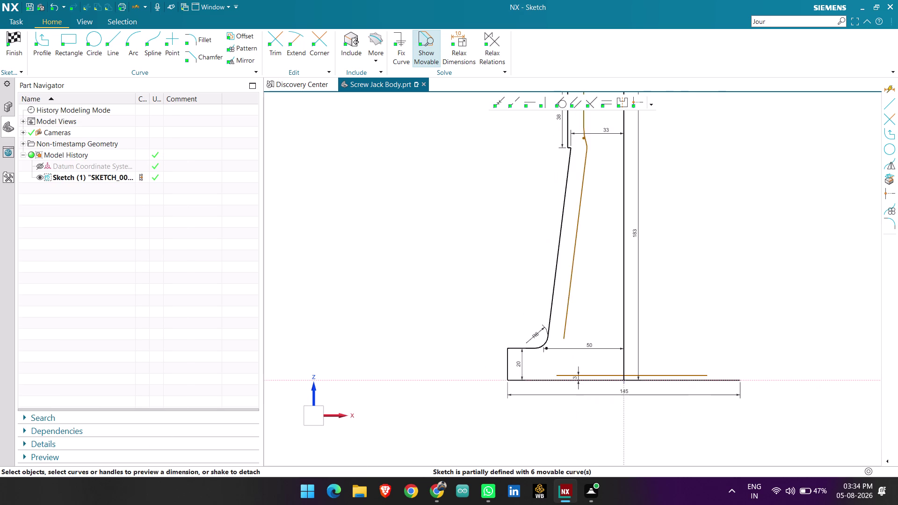
scroll(up, 3)
Attempt a coincident constraint from the horizontal line onto a curve, then cancel.
click(503, 104)
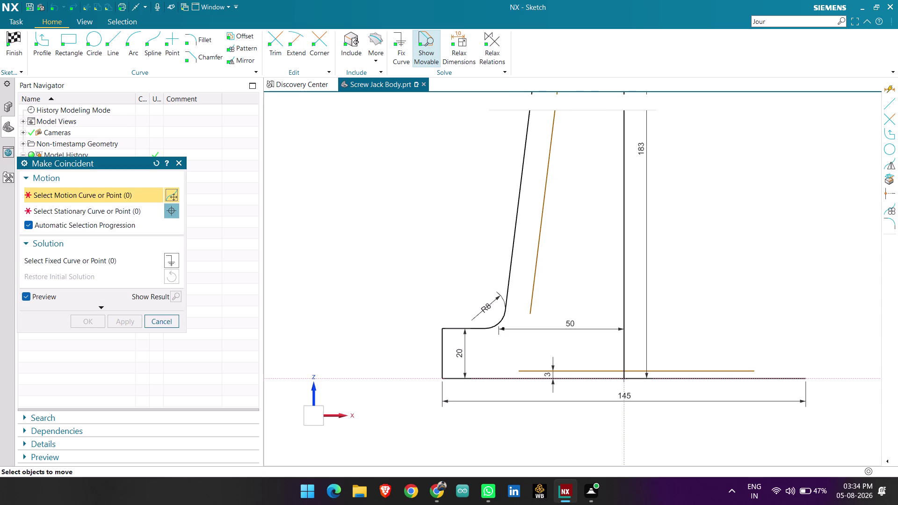
click(658, 371)
scroll(up, 3)
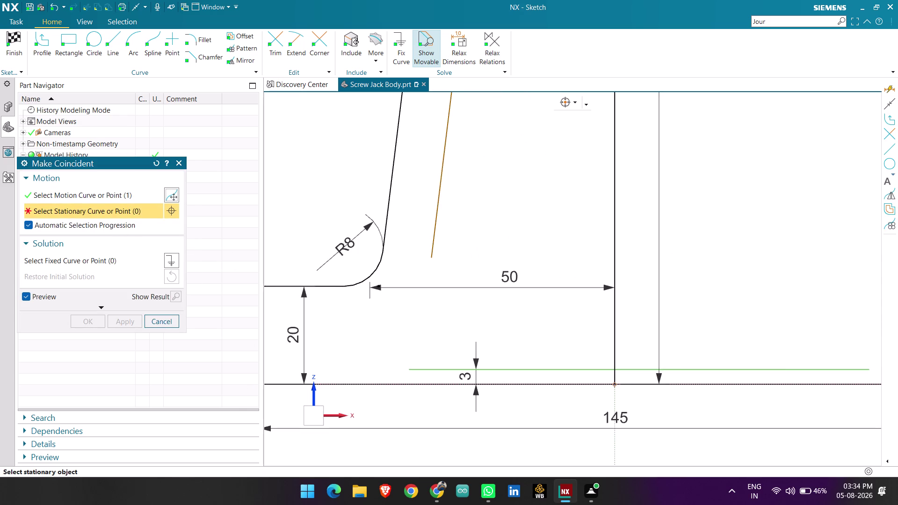
click(614, 346)
click(312, 162)
click(151, 319)
scroll(down, 3)
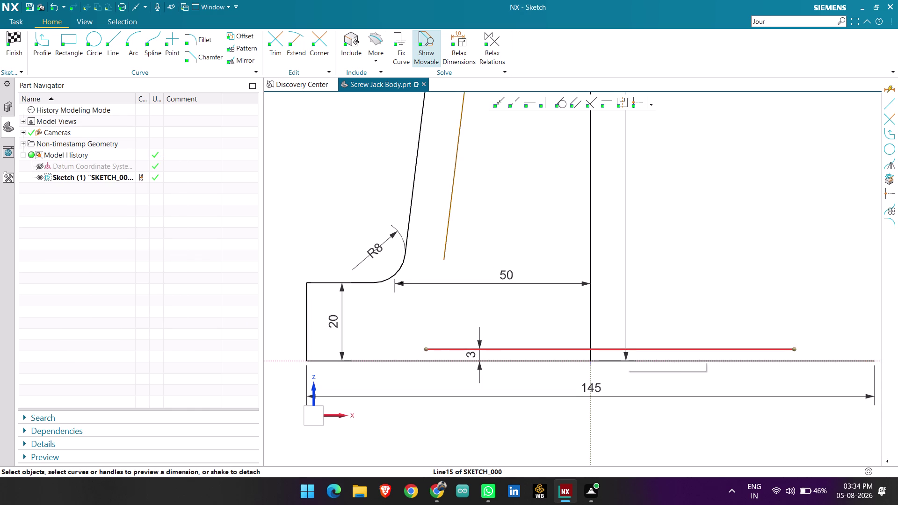
scroll(up, 3)
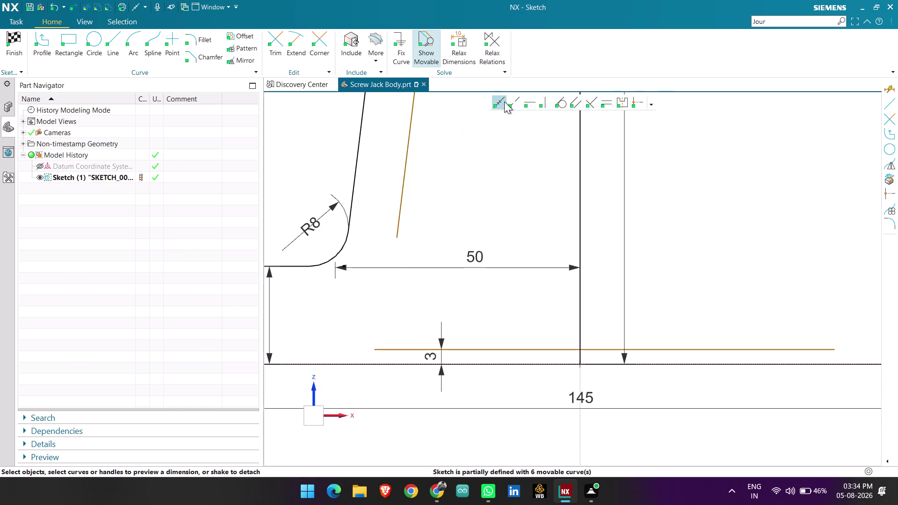
Make the horizontal line's midpoint coincident with the vertical axis line.
click(504, 101)
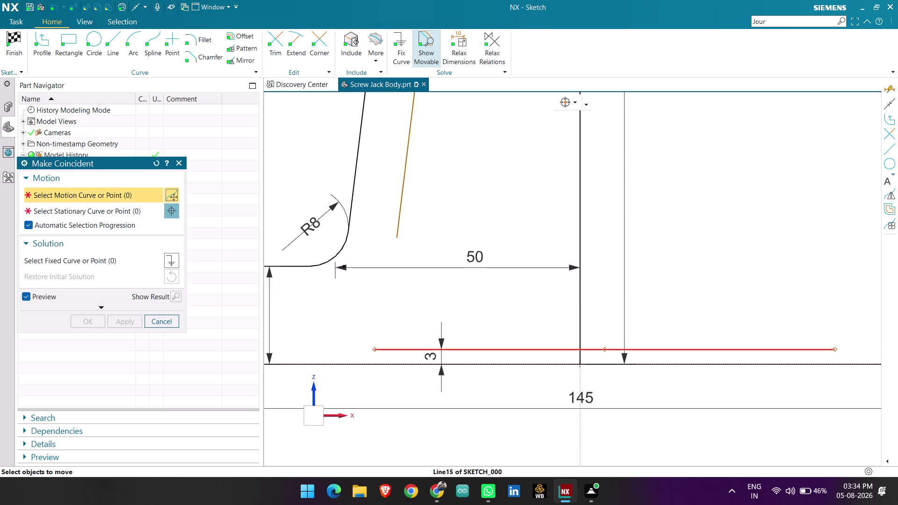
click(603, 348)
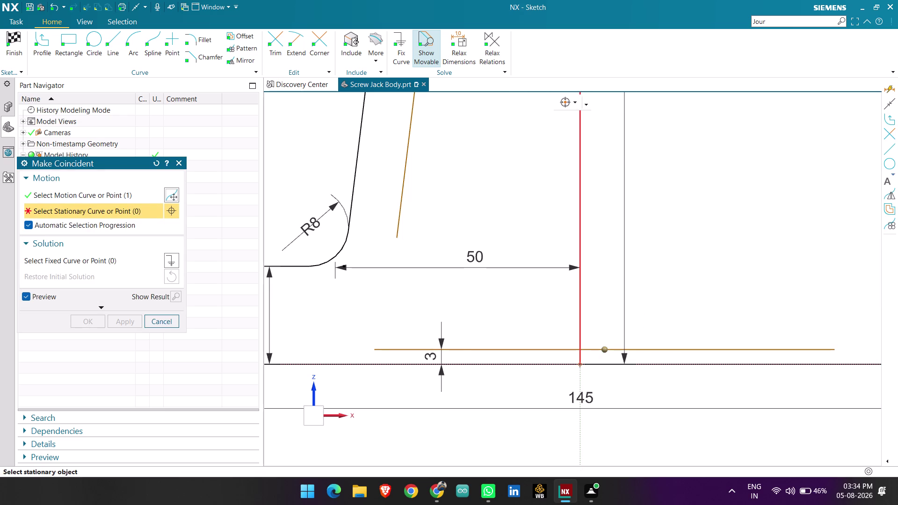
click(576, 330)
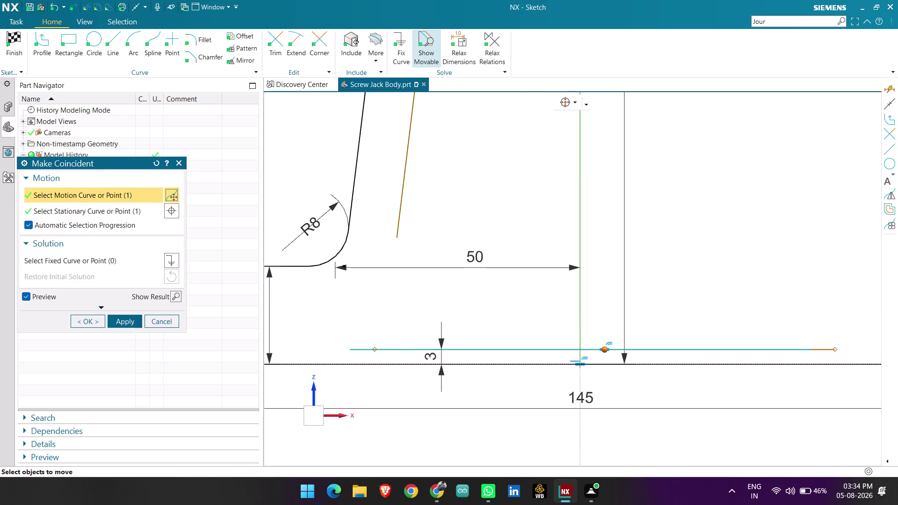
middle_click(386, 297)
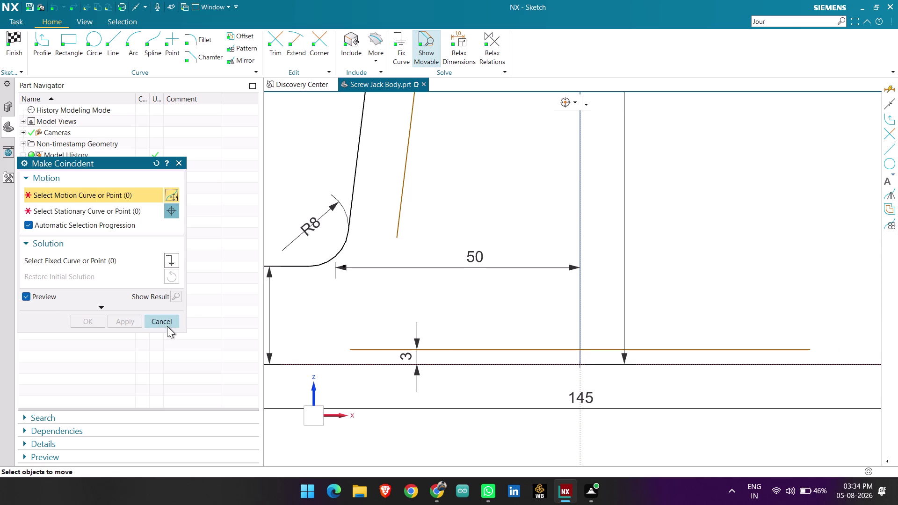
click(166, 324)
click(526, 350)
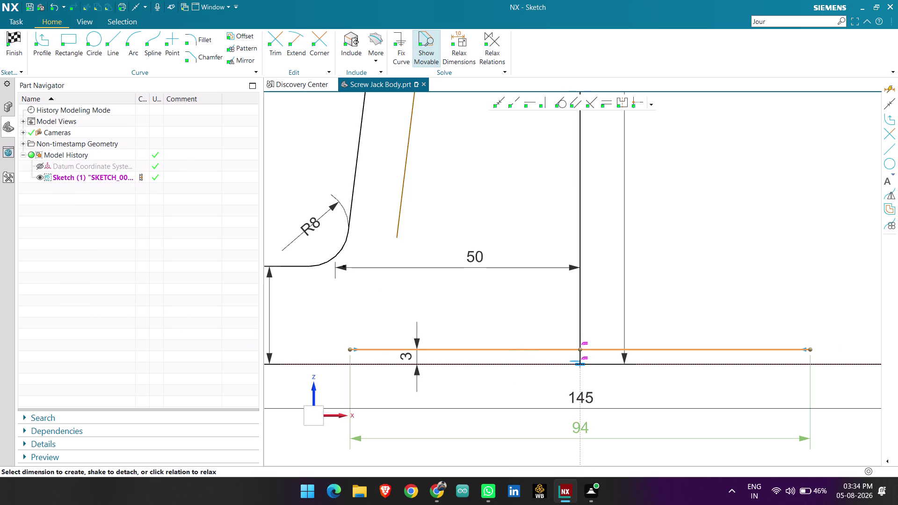
Set the horizontal line's length dimension to 100.
double_click(587, 431)
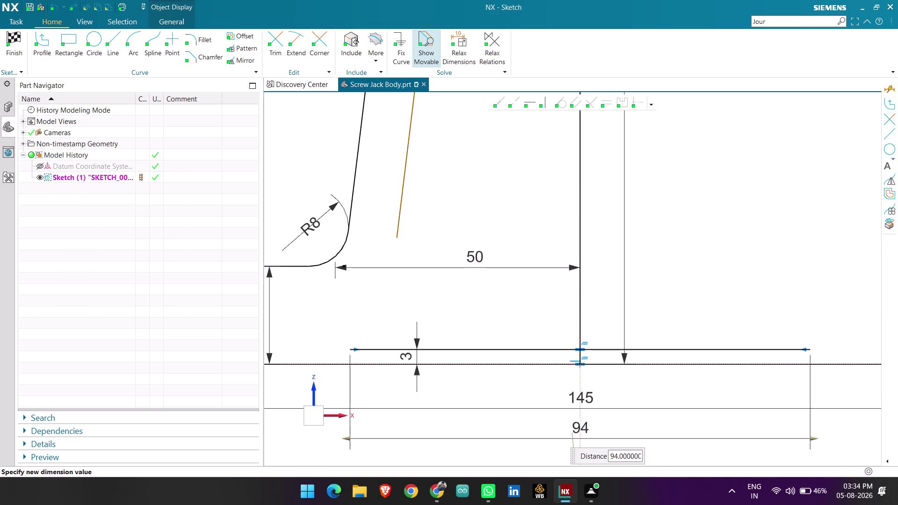
text(100)
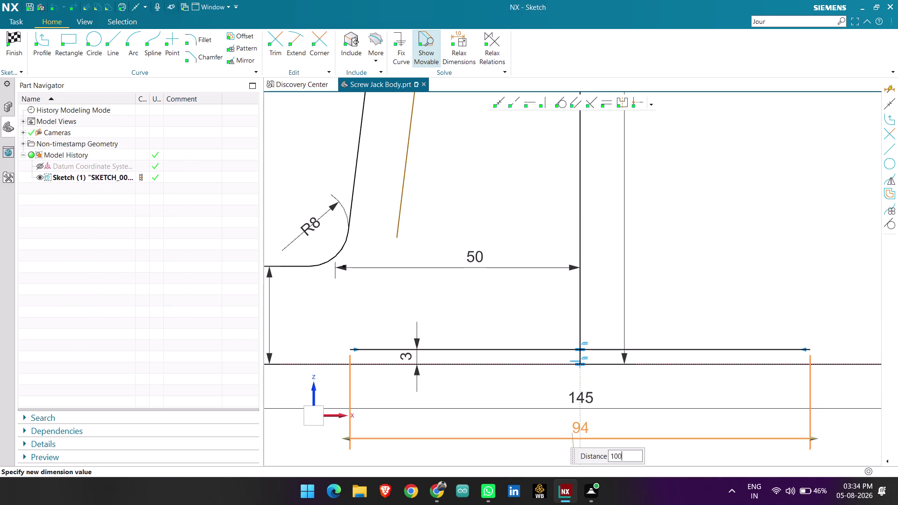
key(Return)
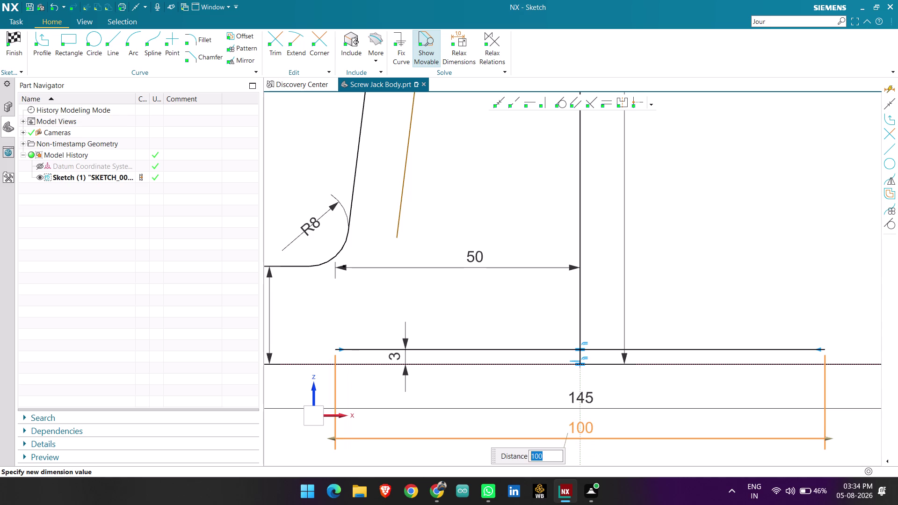
middle_click(700, 322)
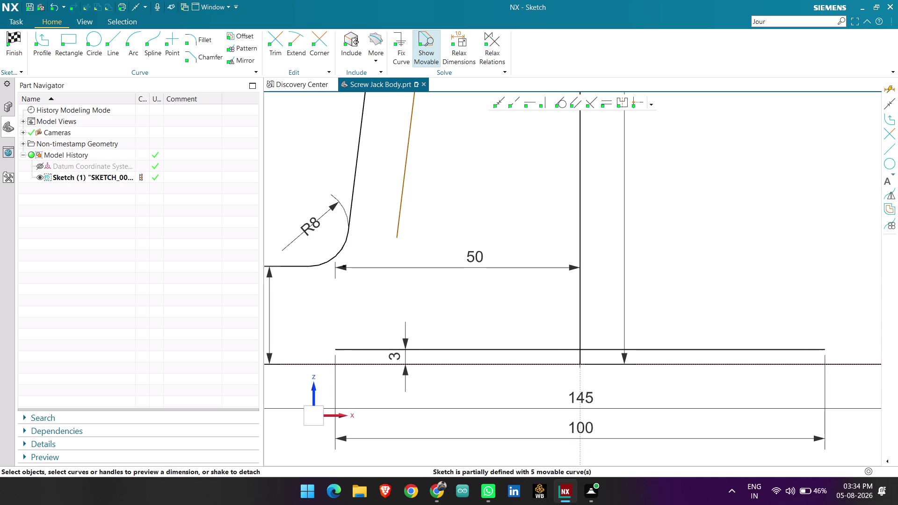
scroll(down, 3)
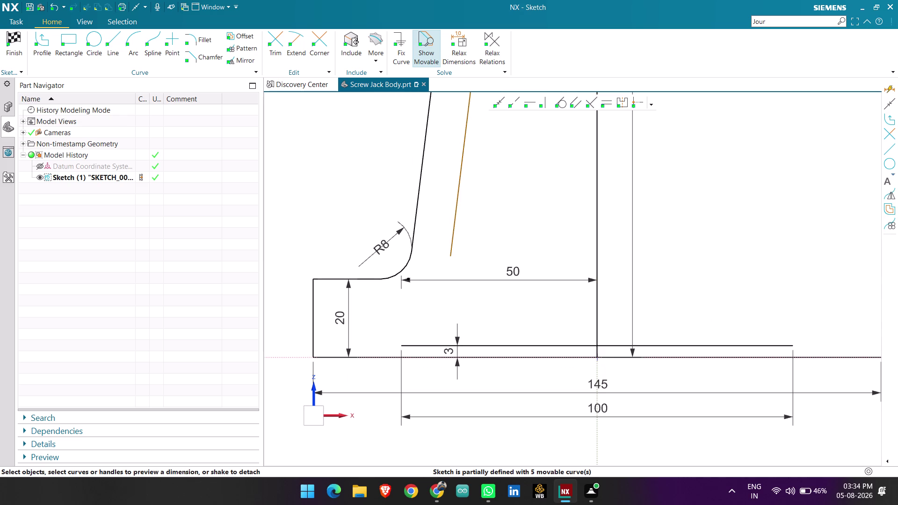
click(296, 39)
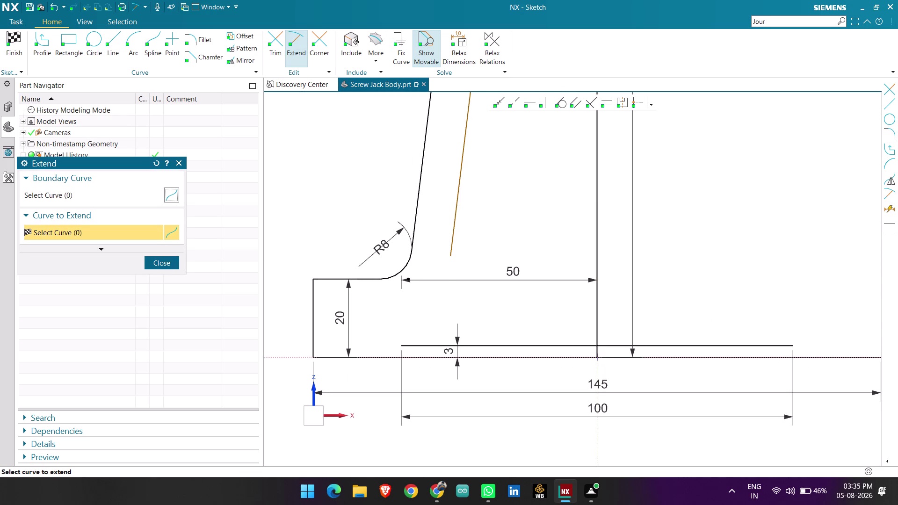
click(456, 220)
click(160, 268)
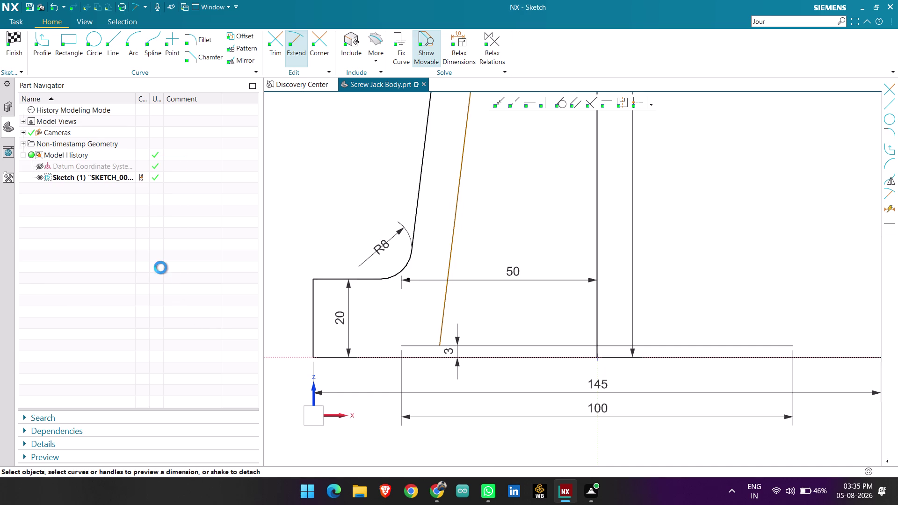
scroll(down, 3)
scroll(up, 3)
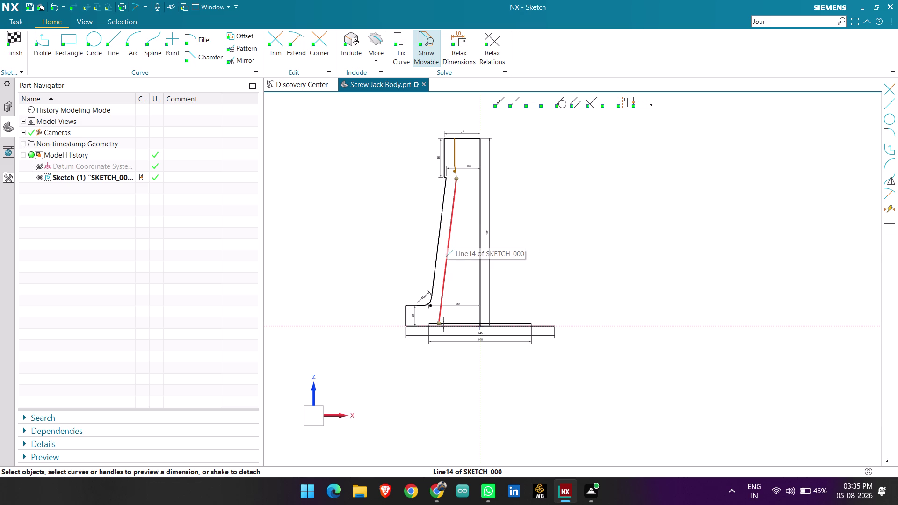
Select the upper inner wall arcs to inspect them.
scroll(up, 3)
scroll(up, 3)
click(457, 211)
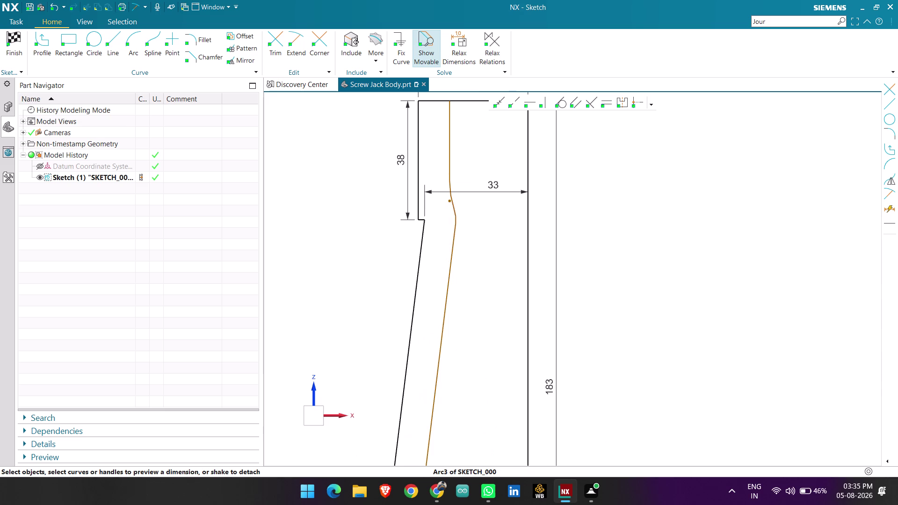
scroll(up, 3)
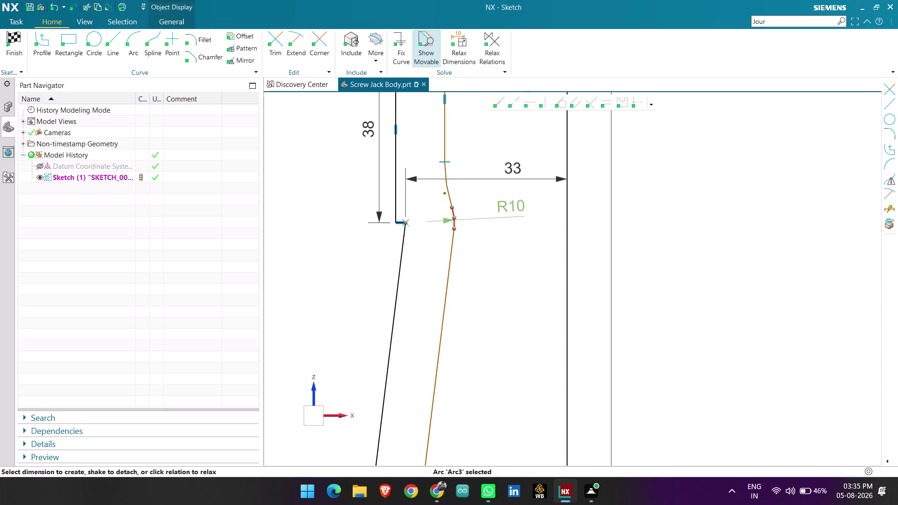
click(449, 190)
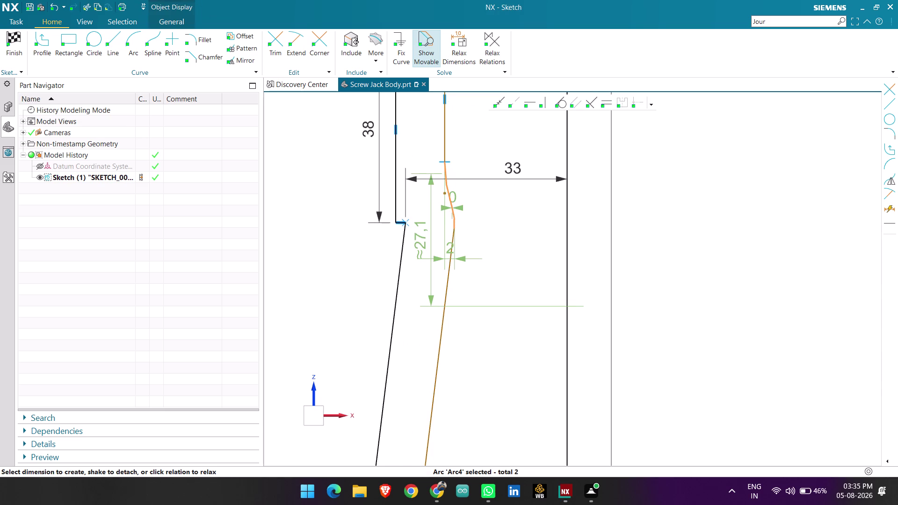
drag(456, 224, 441, 224)
click(361, 268)
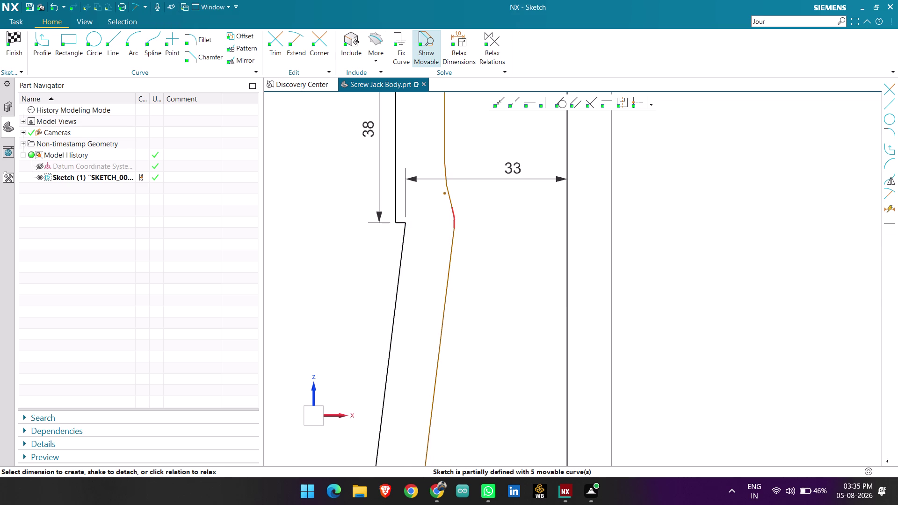
Reselect the upper inner arc, clear the selection, and start Fillet.
click(452, 220)
drag(455, 219, 435, 219)
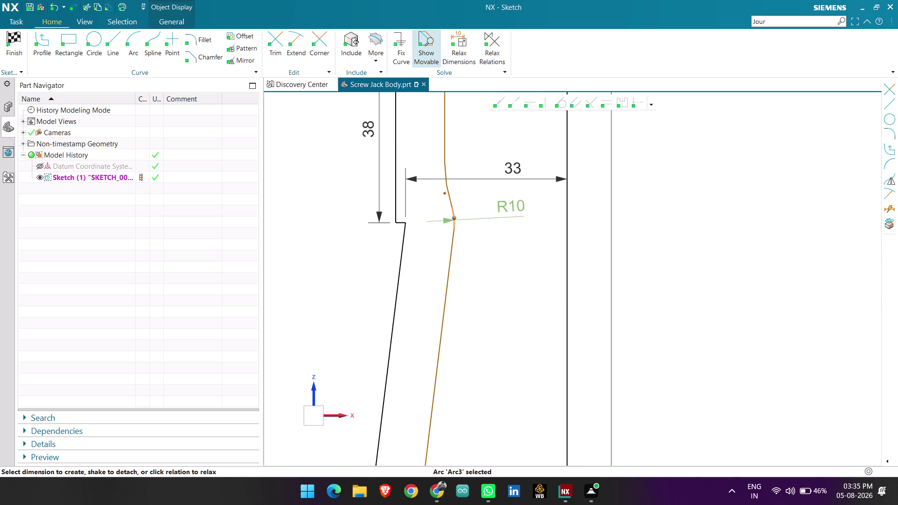
drag(435, 219, 434, 219)
scroll(down, 3)
scroll(down, 3)
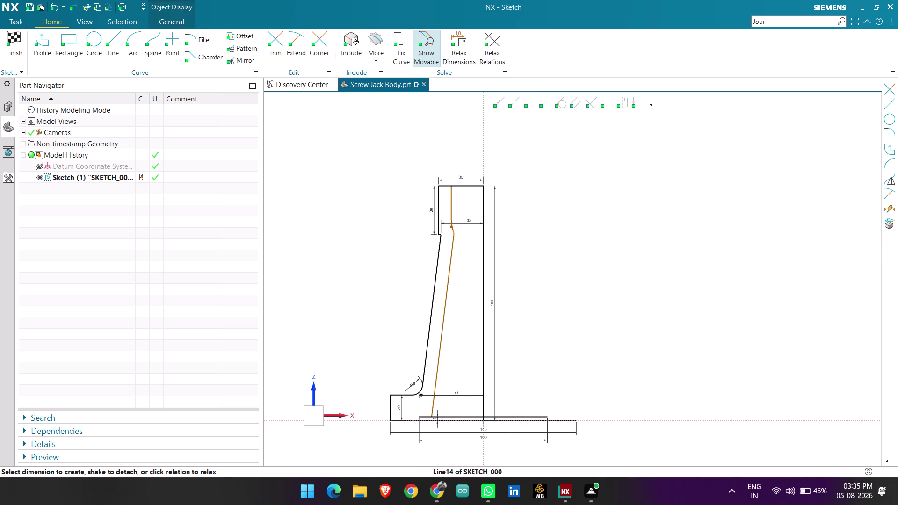
scroll(up, 3)
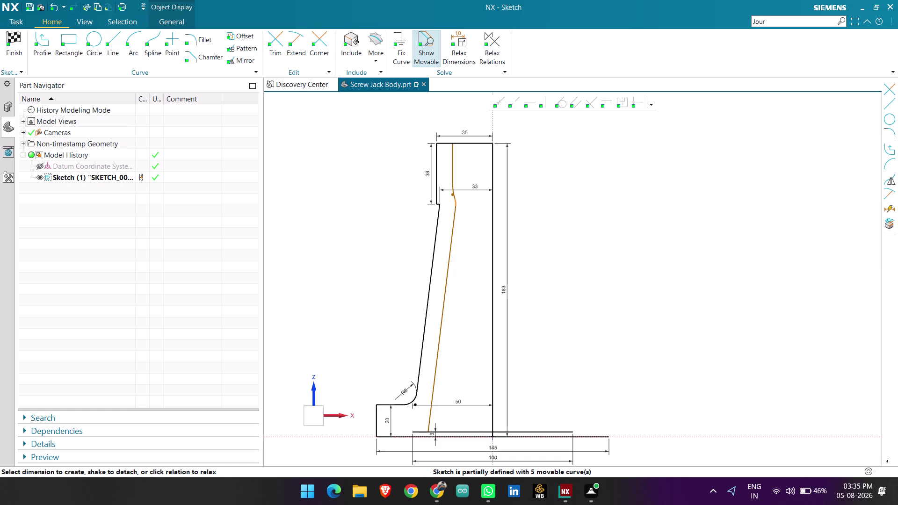
scroll(up, 3)
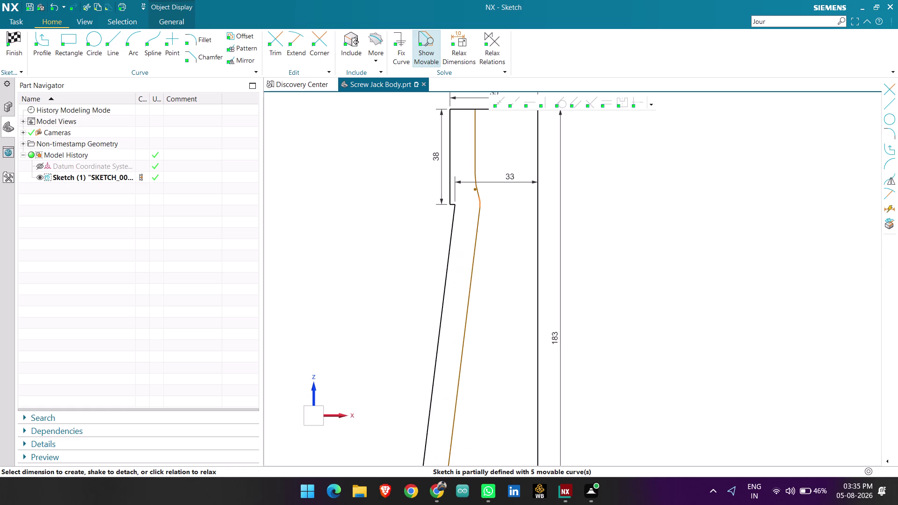
key(Escape)
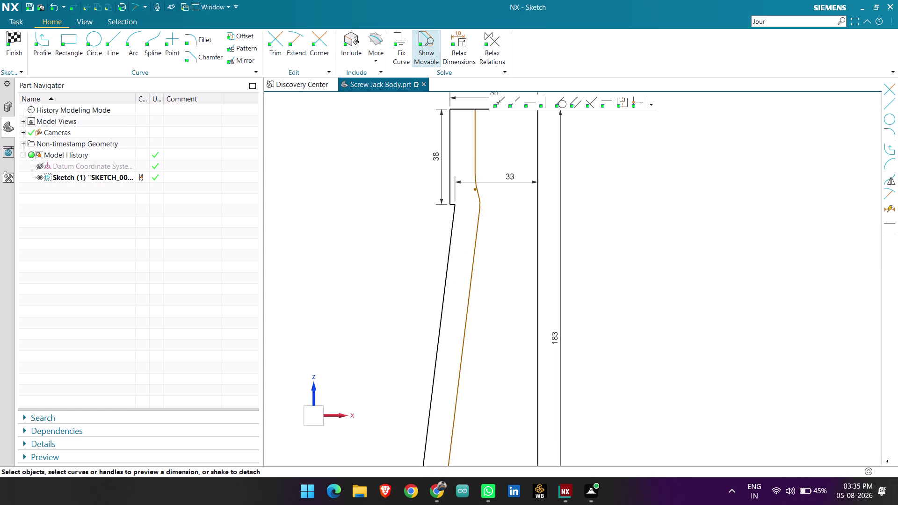
click(195, 39)
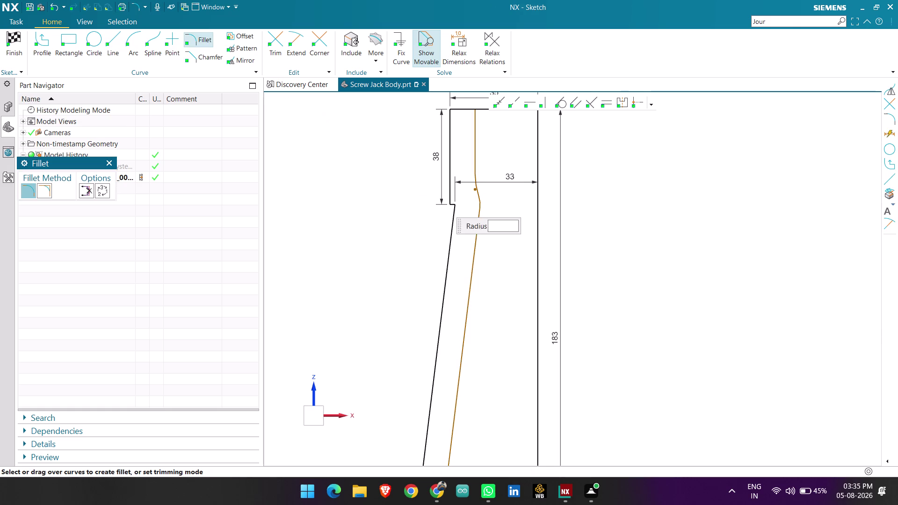
Fillet the corner between the step line and tapered wall with radius 1.
scroll(up, 3)
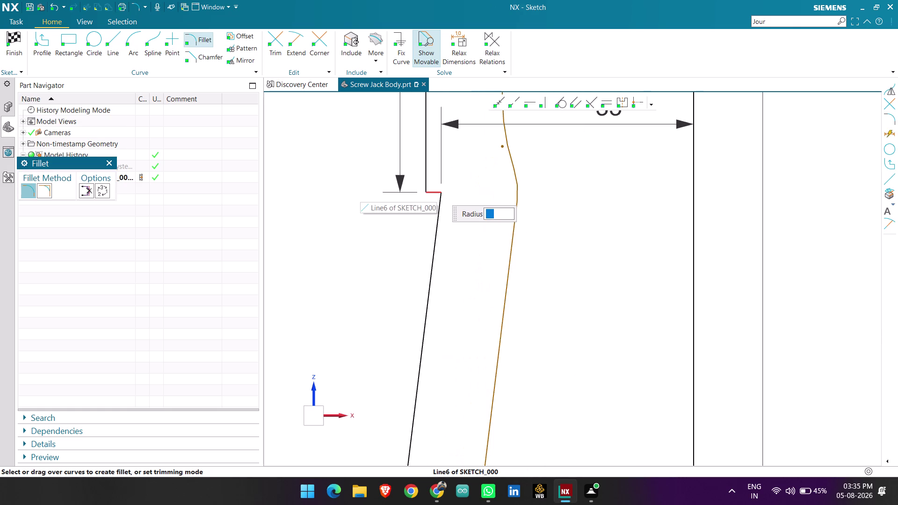
click(437, 190)
click(440, 200)
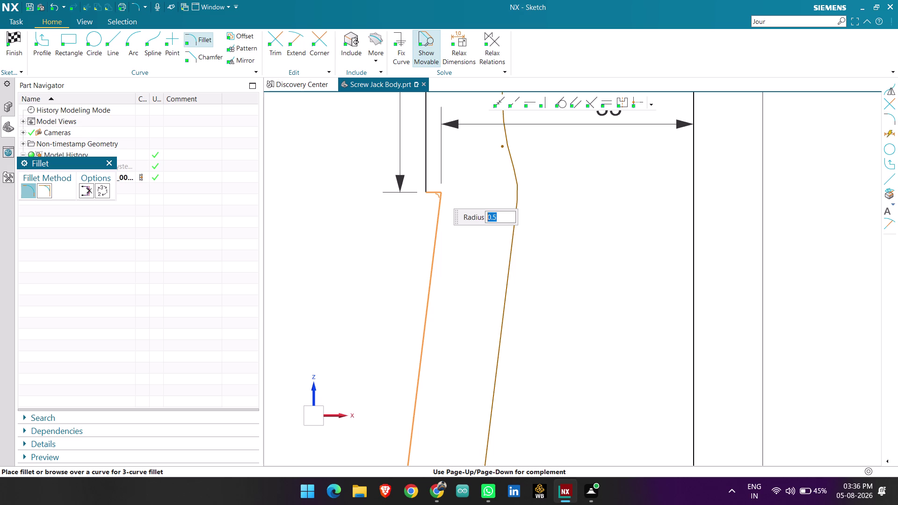
key(1)
key(Return)
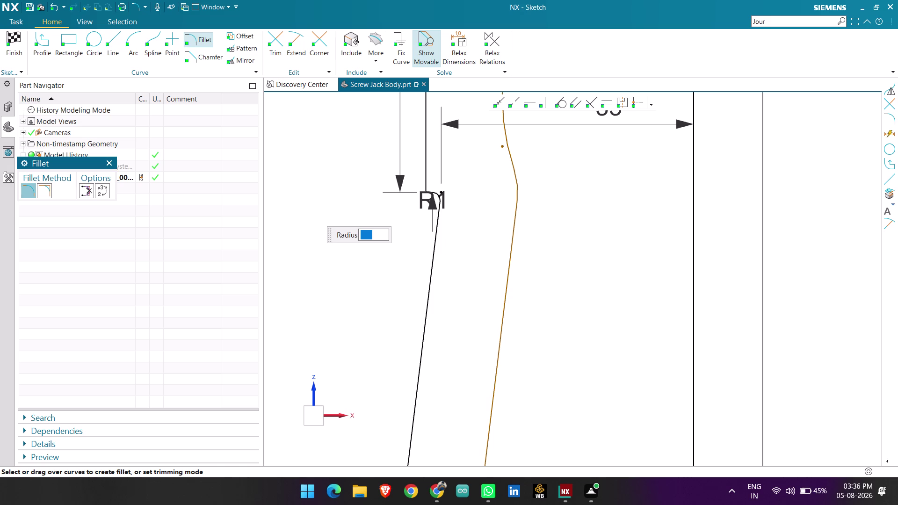
key(Escape)
key(Escape)
Pan the view and select the tapered inner wall line and inner neck arc.
scroll(down, 3)
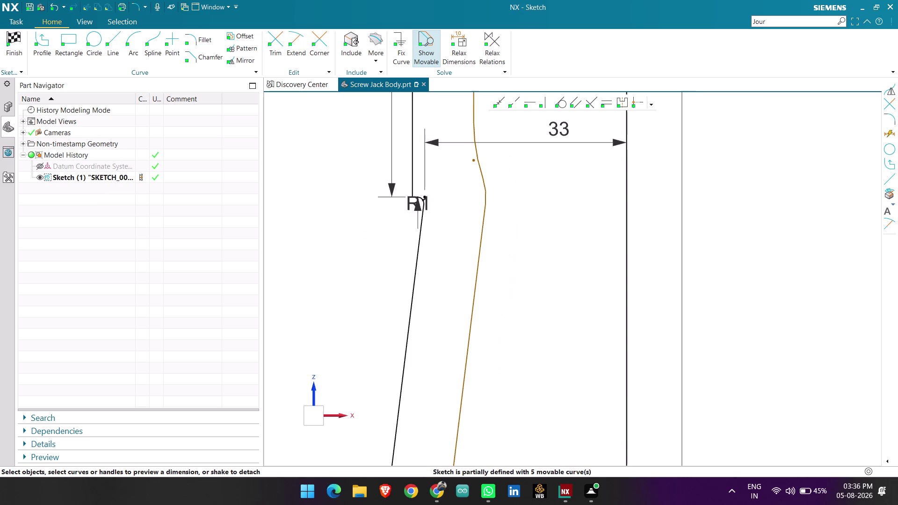
scroll(up, 3)
drag(387, 206, 348, 236)
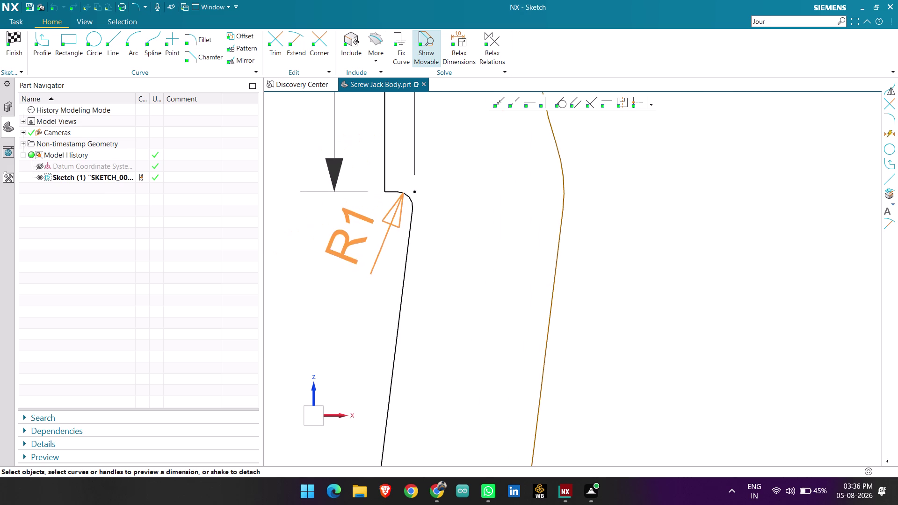
drag(348, 236, 347, 236)
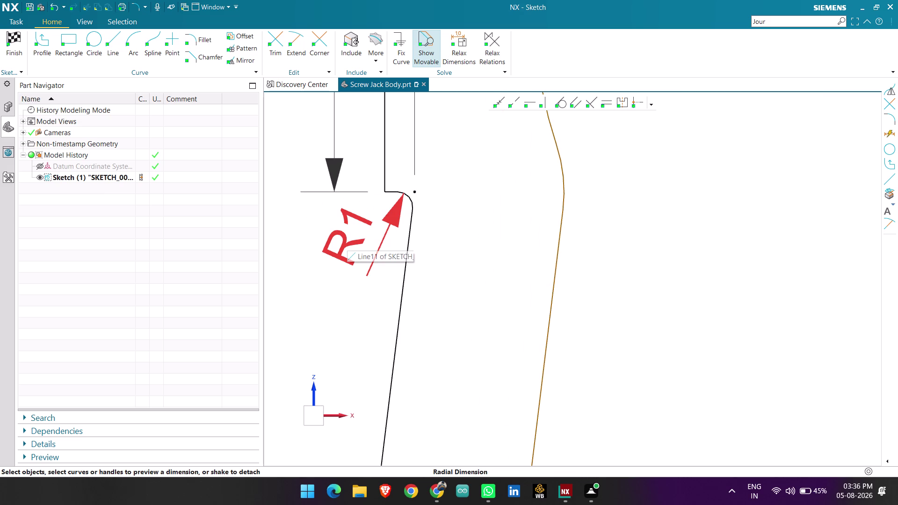
scroll(down, 3)
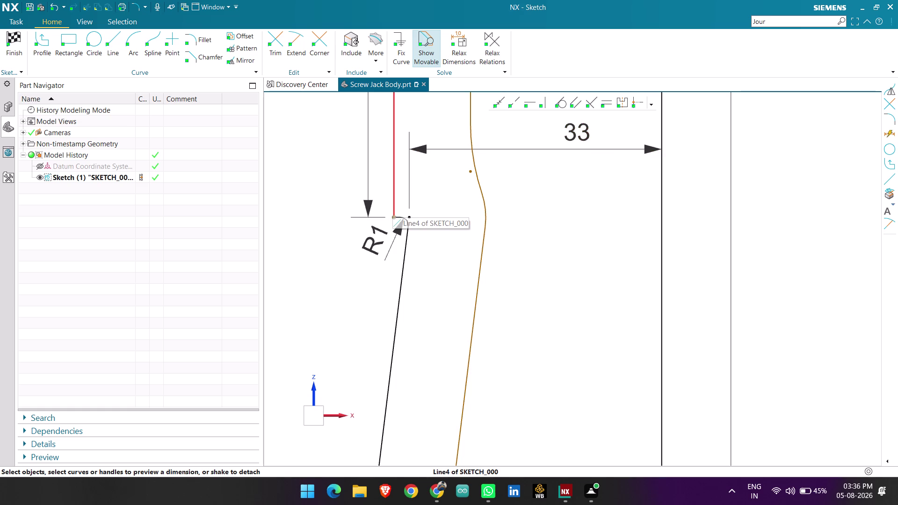
scroll(down, 3)
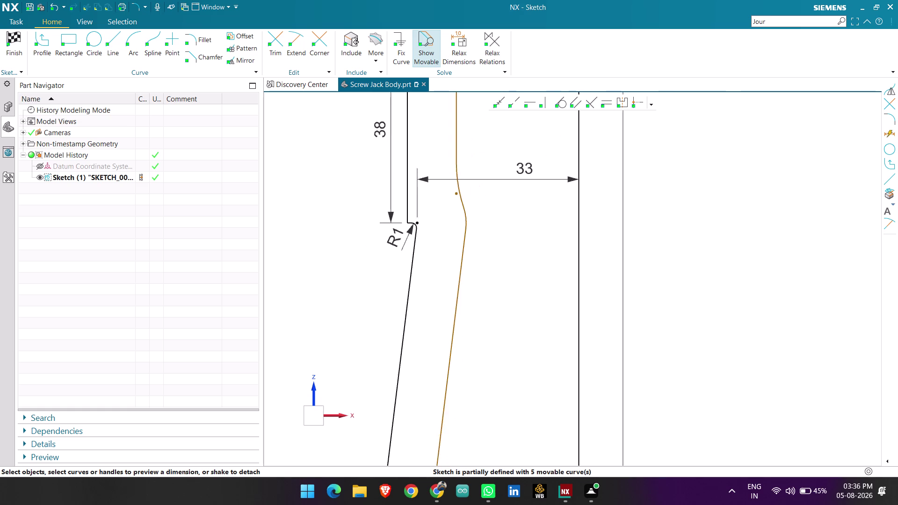
scroll(down, 3)
click(442, 191)
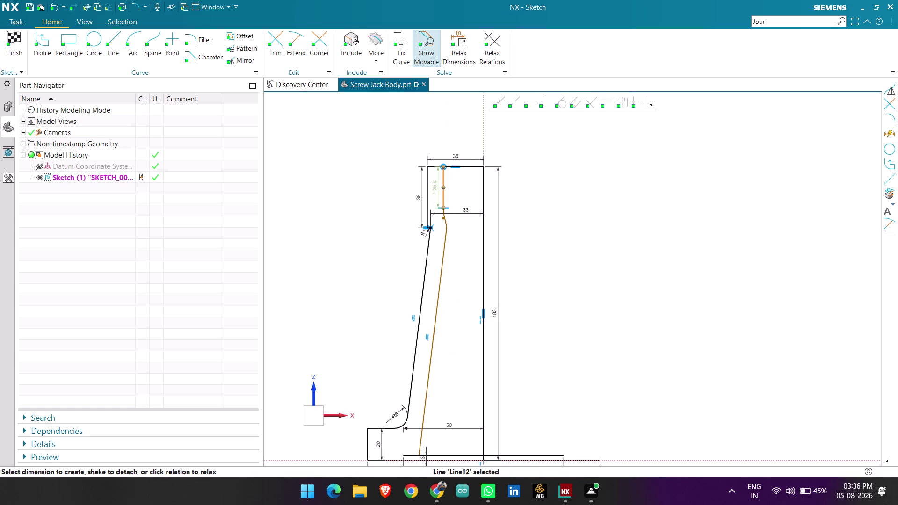
click(444, 215)
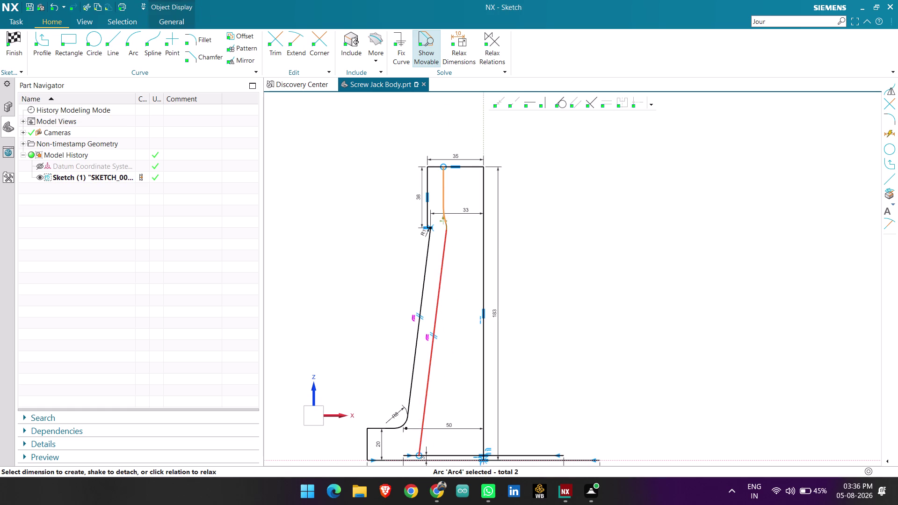
Delete the selected inner wall curves and the leftover small arc.
click(444, 257)
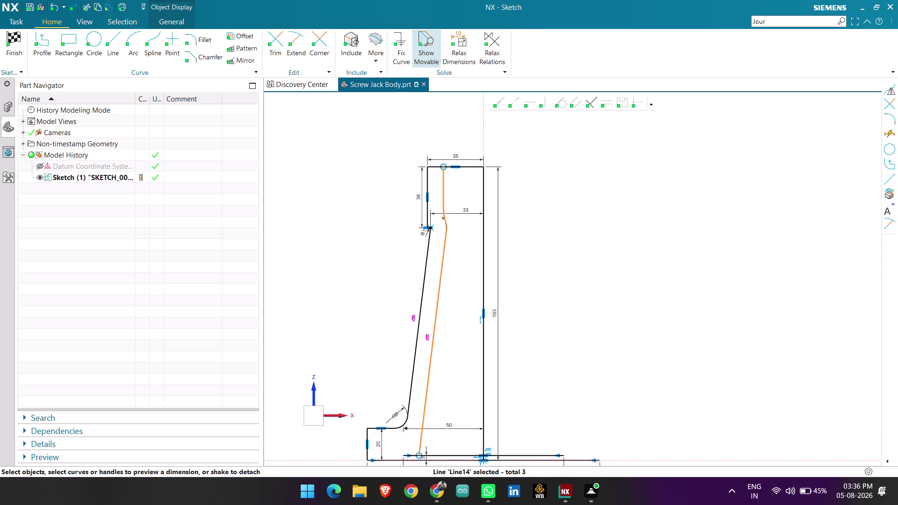
key(Delete)
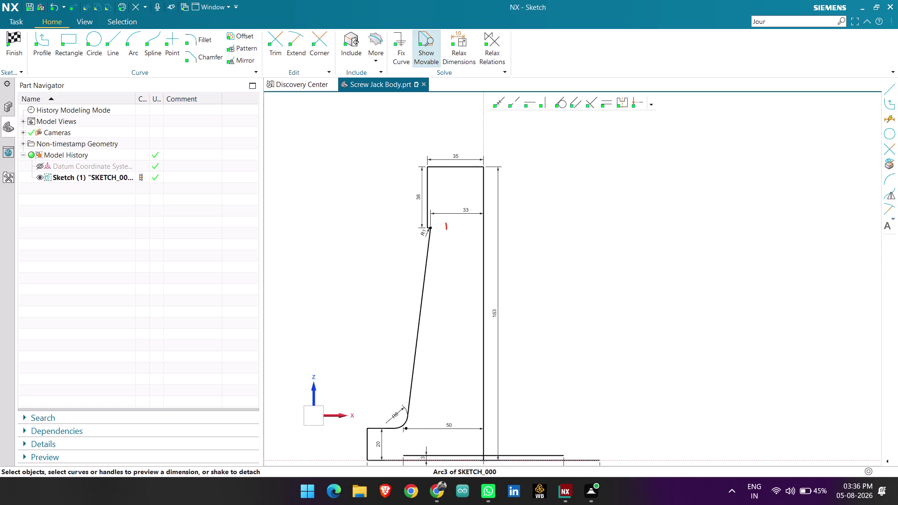
click(446, 225)
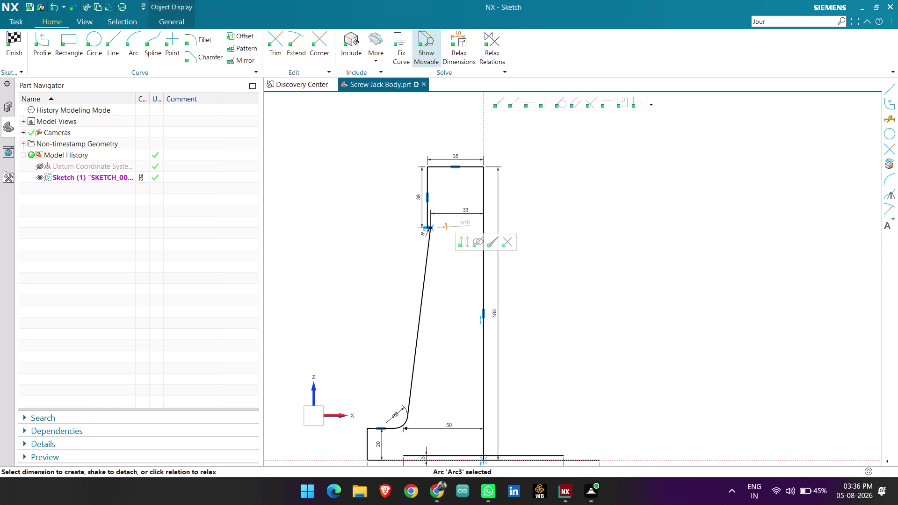
key(Delete)
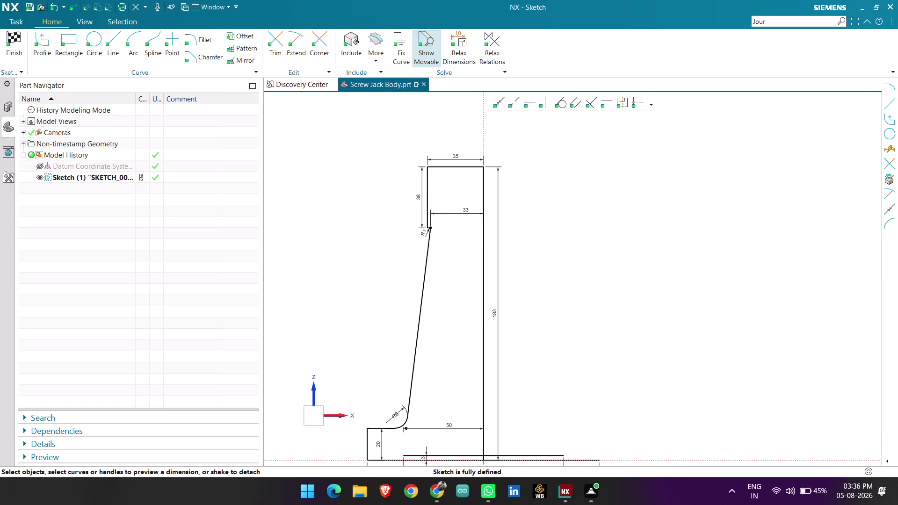
Reframe the sketch view and start Offset Curve with a 10 mm distance.
scroll(up, 3)
scroll(up, 3)
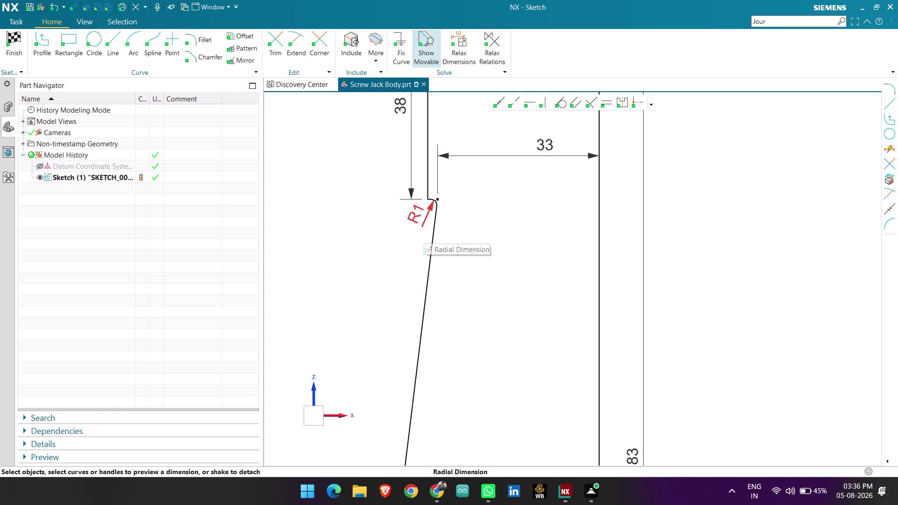
scroll(down, 3)
scroll(up, 3)
drag(416, 167, 372, 170)
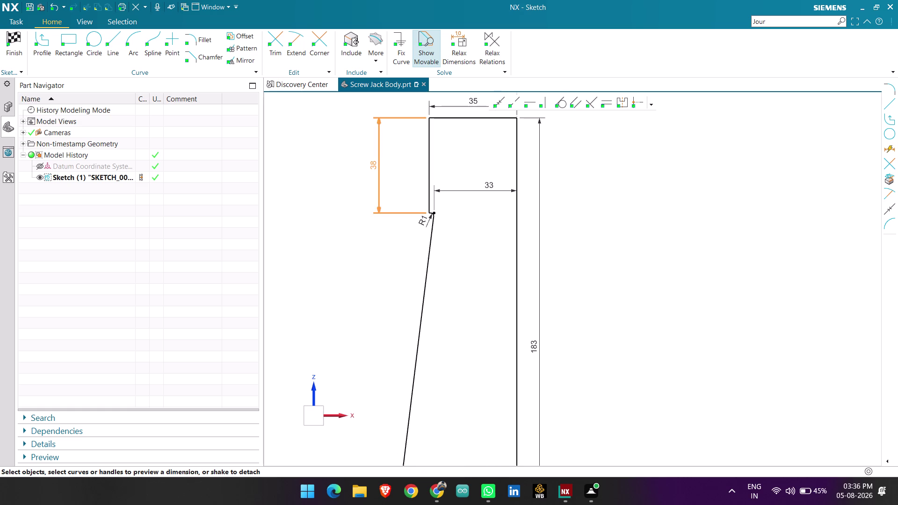
drag(372, 170, 364, 170)
scroll(down, 3)
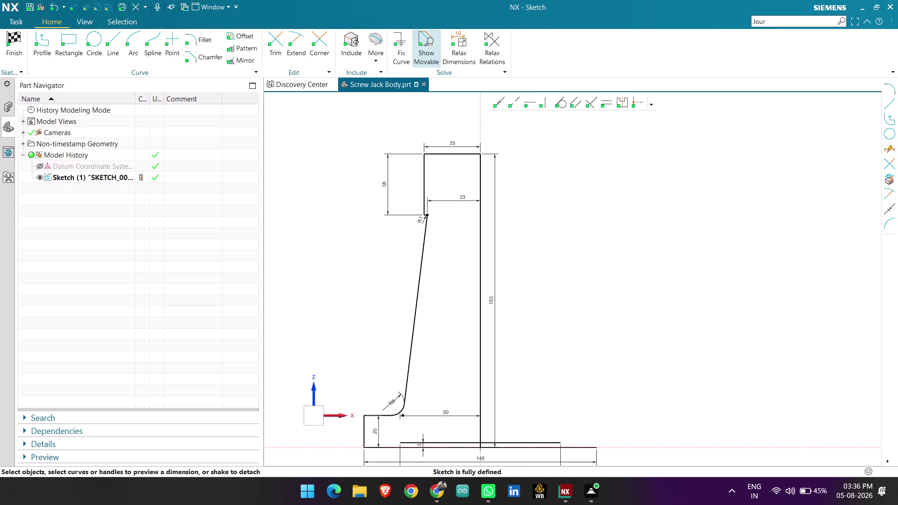
scroll(up, 3)
scroll(down, 3)
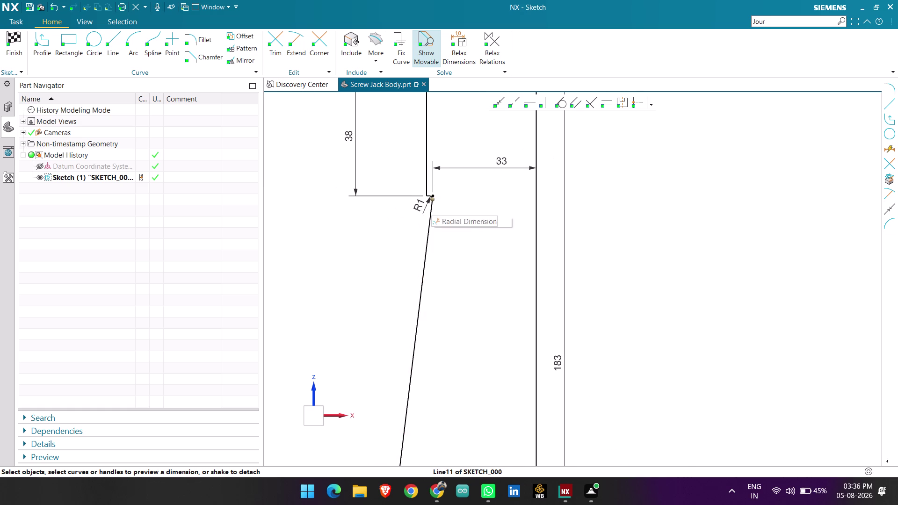
scroll(down, 3)
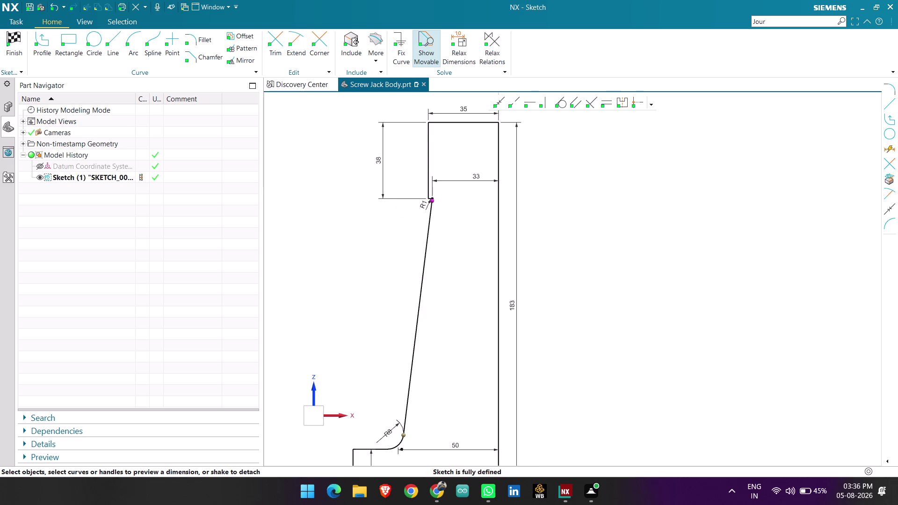
scroll(down, 3)
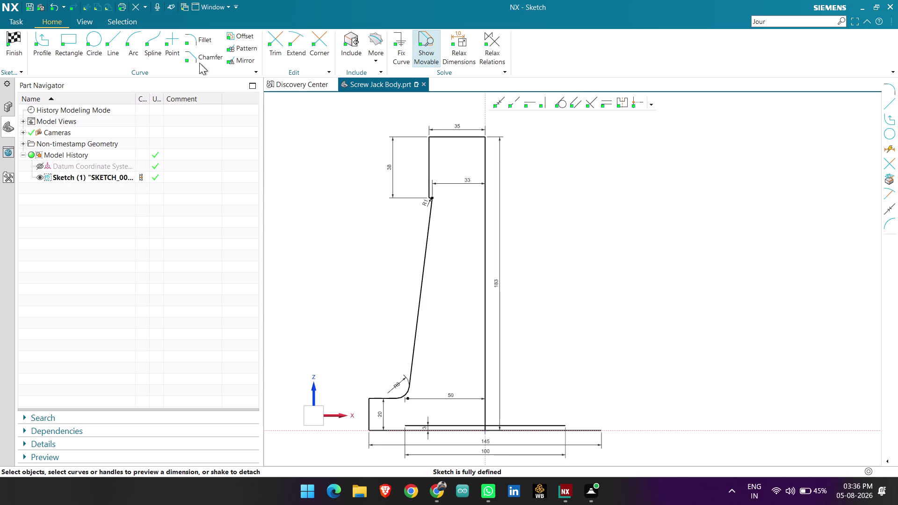
click(233, 35)
Offset the upper inner edge and tapered neck line 10 mm inward.
click(426, 159)
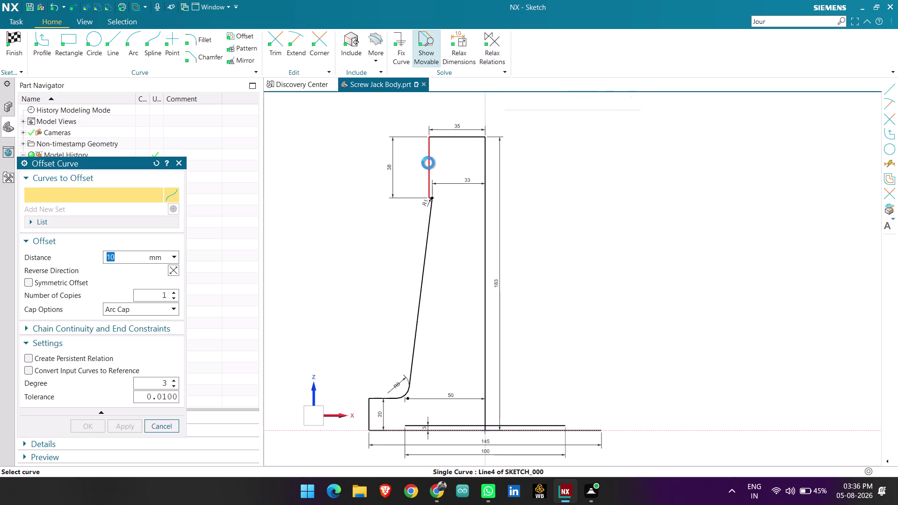
click(426, 223)
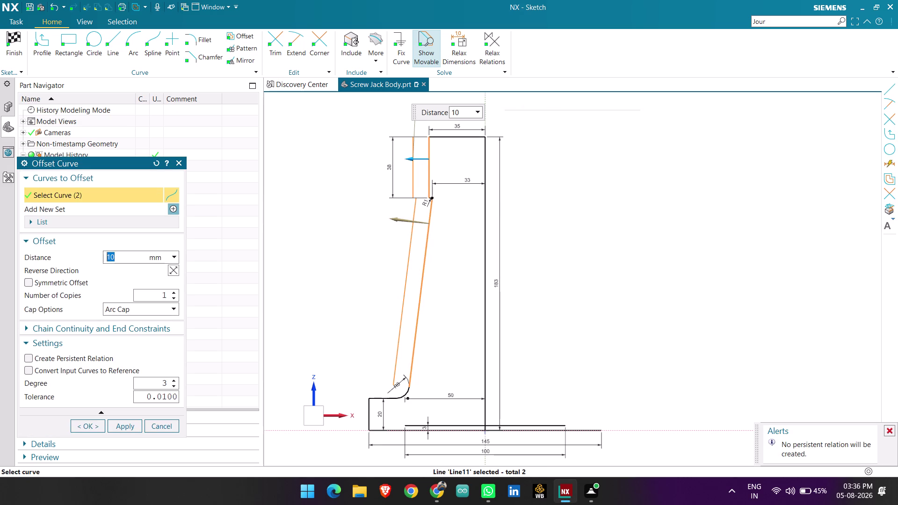
click(172, 269)
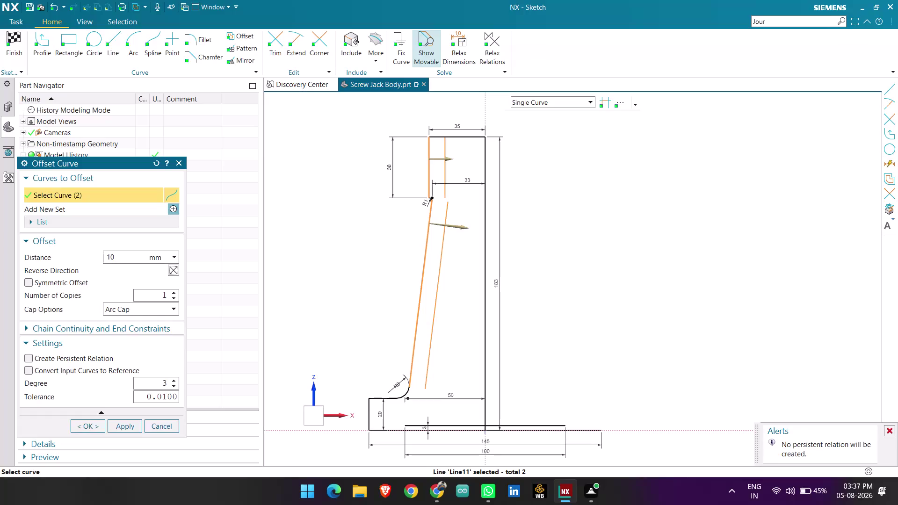
click(85, 423)
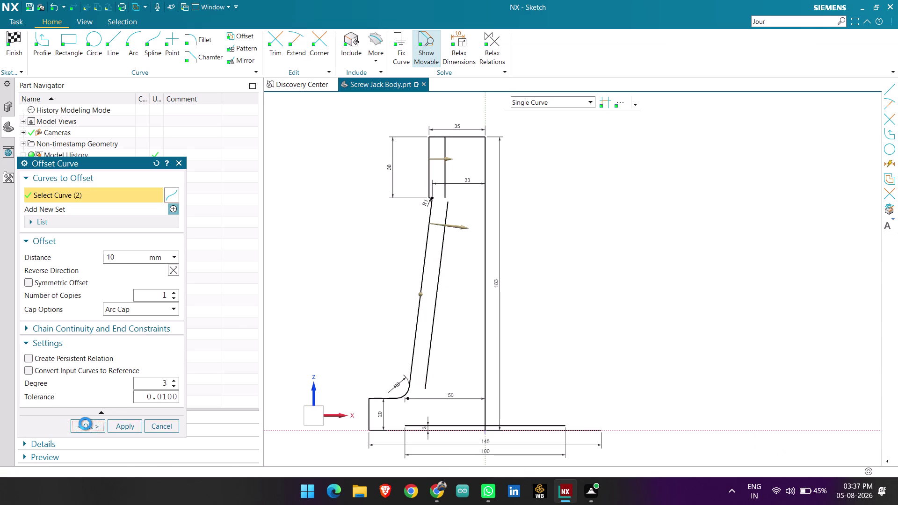
scroll(up, 3)
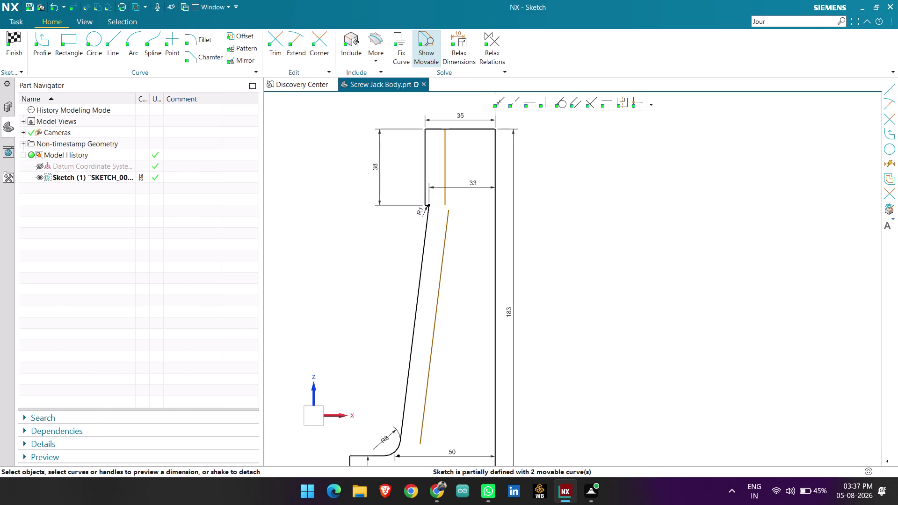
click(781, 25)
key(BackSpace)
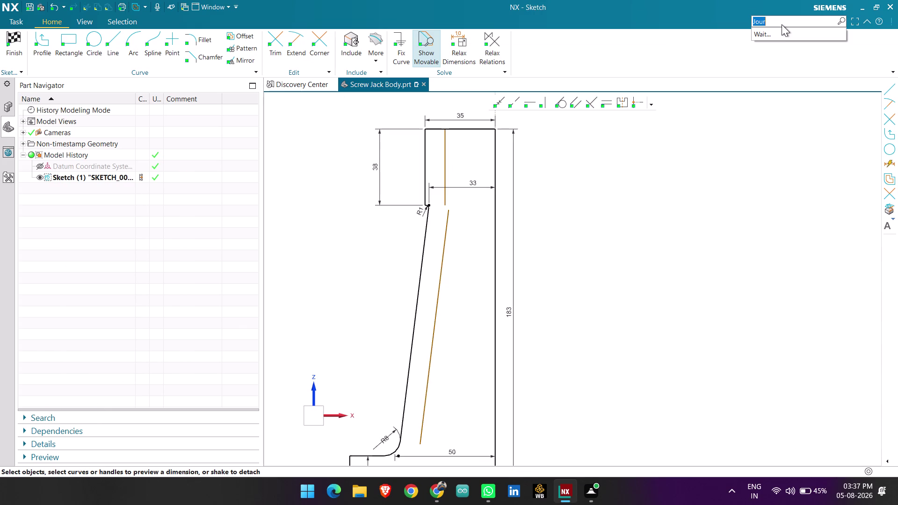
text(com)
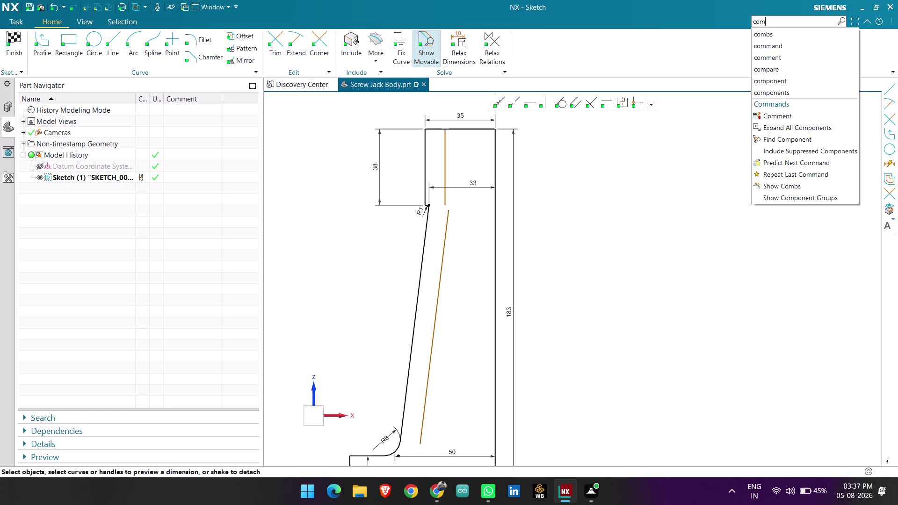
text(b)
text(in)
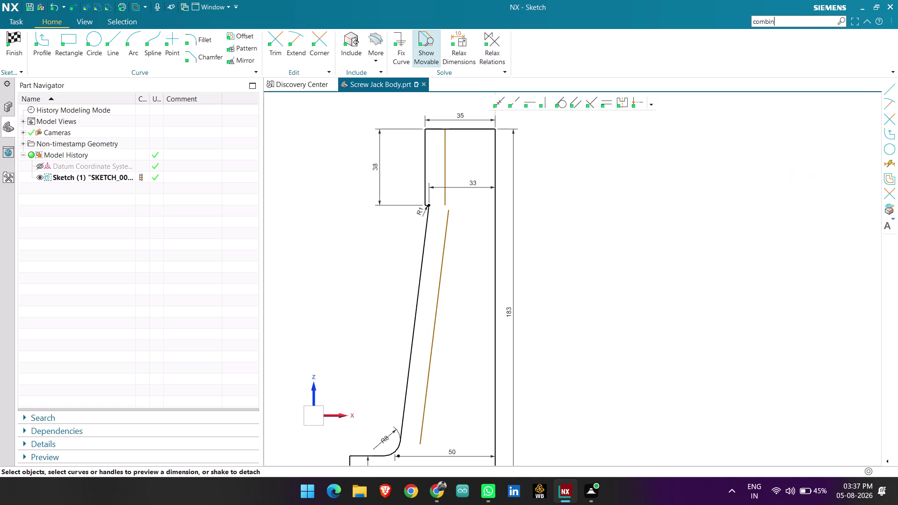
key(e)
key(Return)
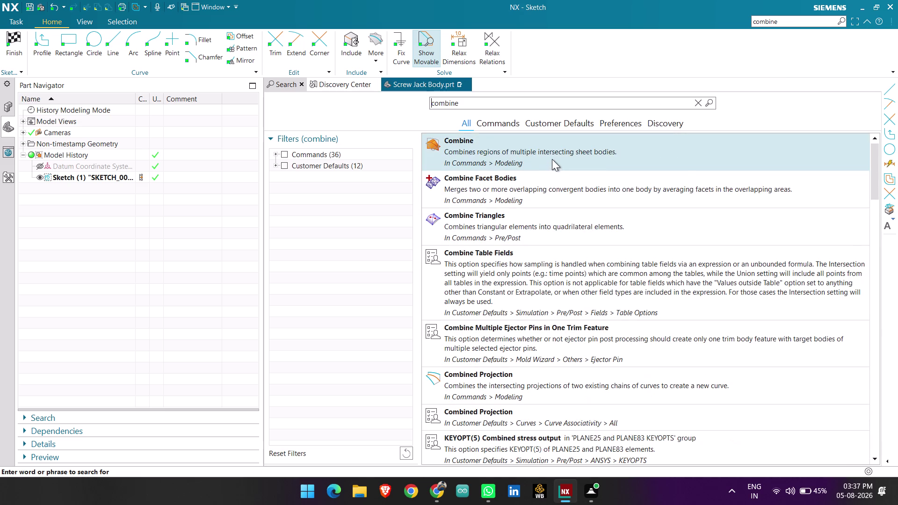
scroll(down, 3)
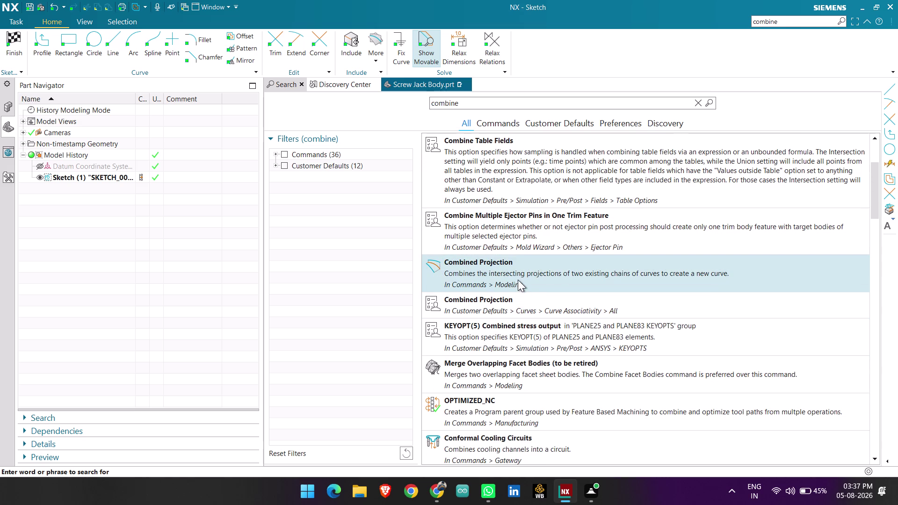
click(517, 280)
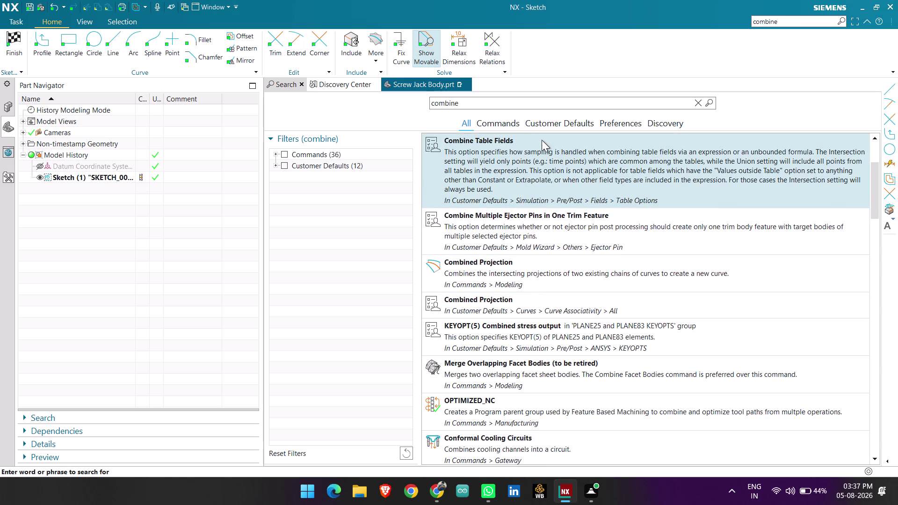
click(504, 123)
scroll(down, 3)
scroll(down, 3)
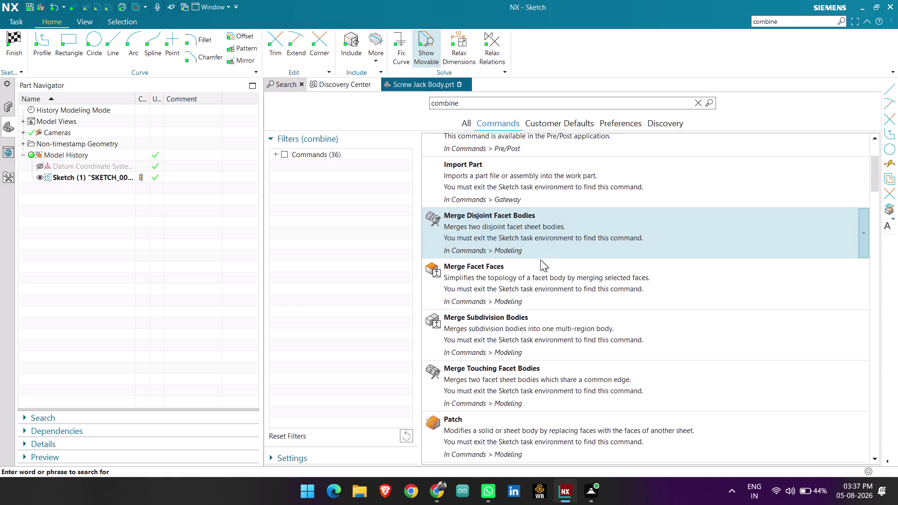
scroll(down, 3)
scroll(down, 3)
scroll(up, 3)
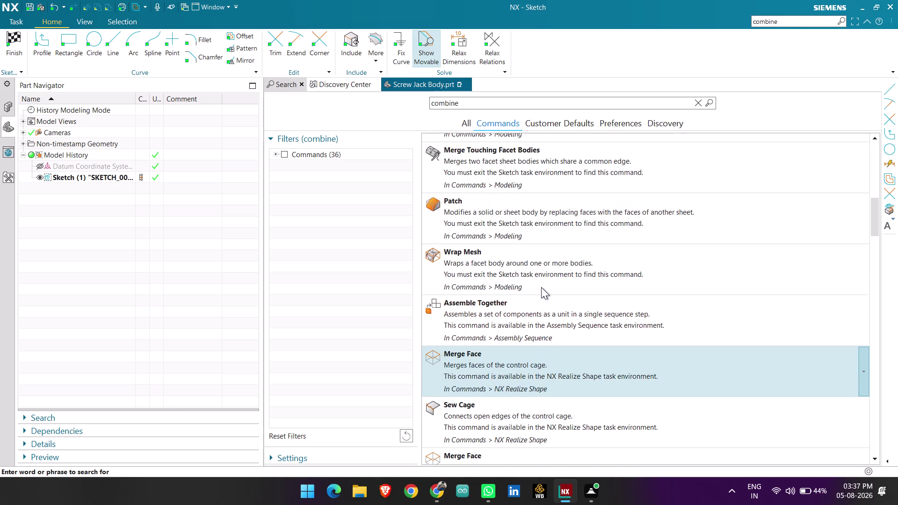
scroll(up, 3)
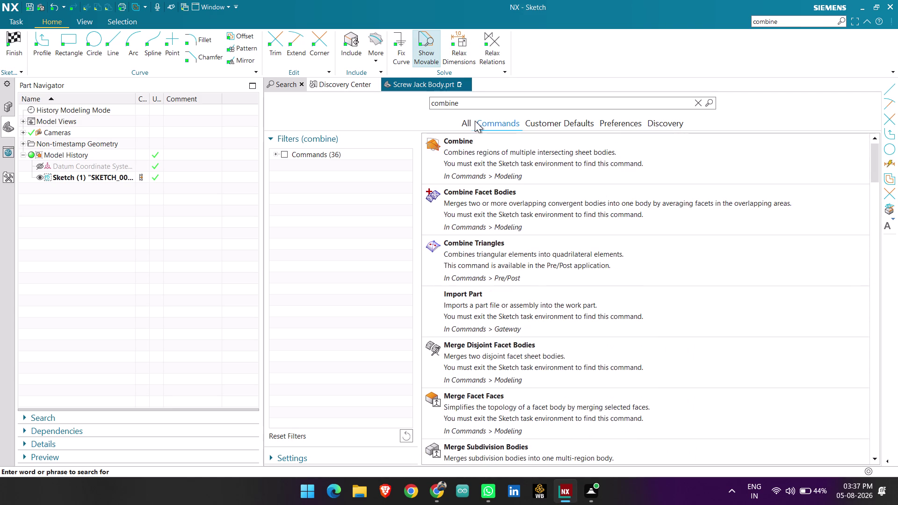
click(427, 82)
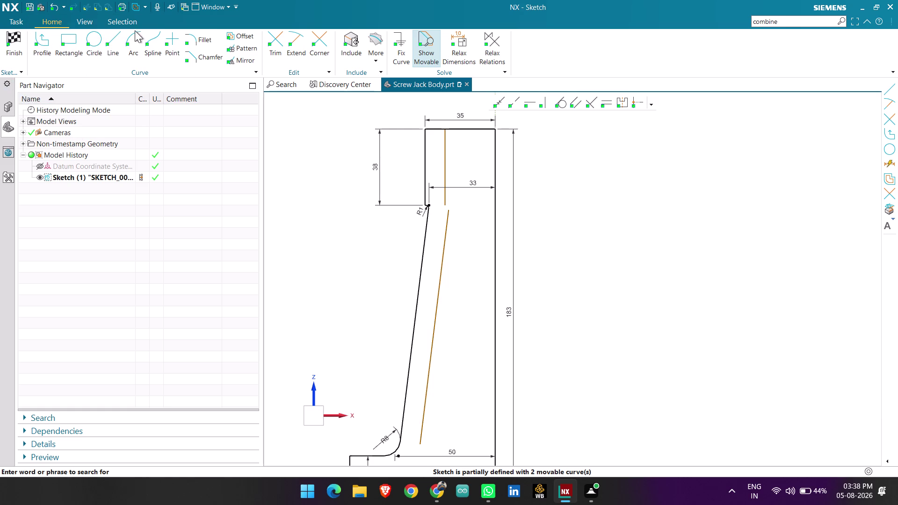
click(234, 10)
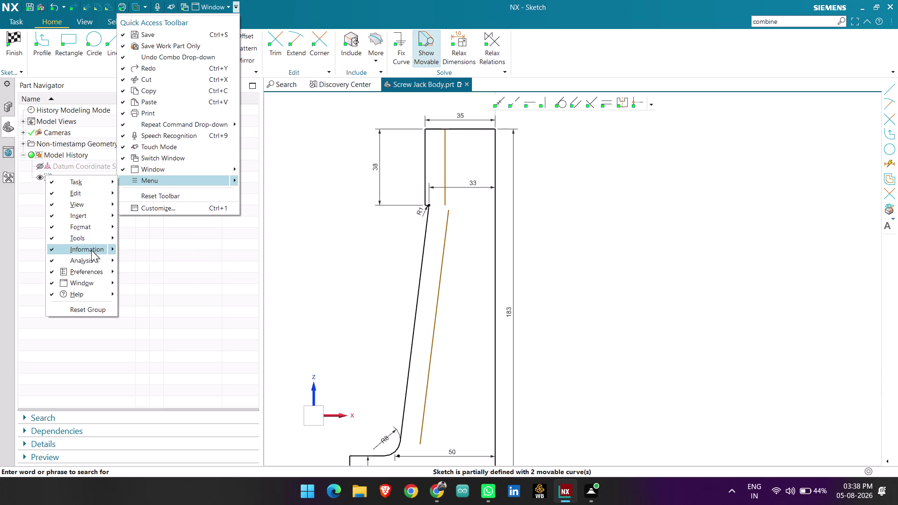
Browse the Quick Access Toolbar customisation options and dismiss them unchanged.
click(328, 248)
scroll(down, 3)
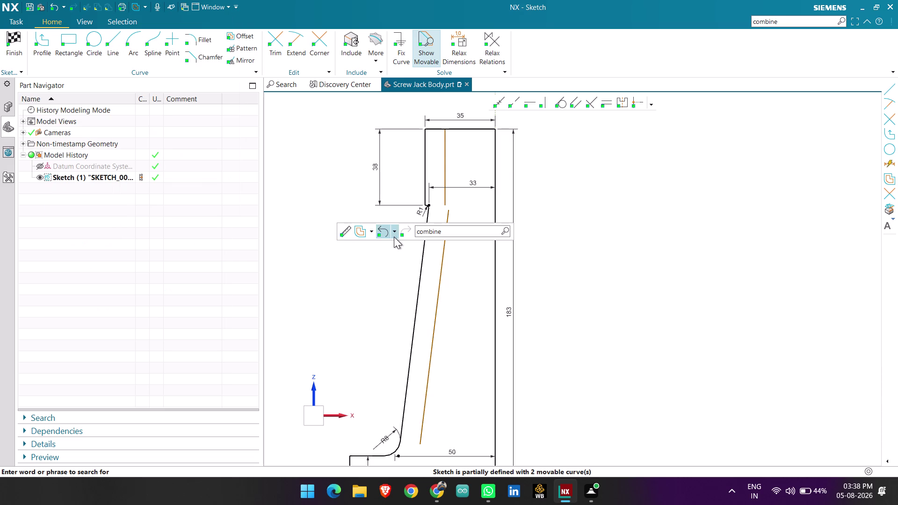
scroll(down, 3)
click(327, 265)
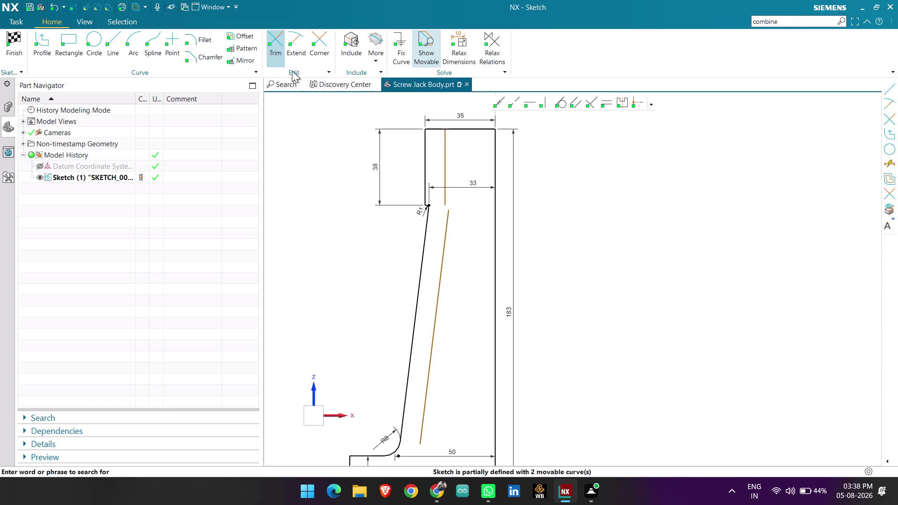
Zoom around the sketch and start the Line command.
scroll(up, 3)
scroll(down, 3)
scroll(up, 3)
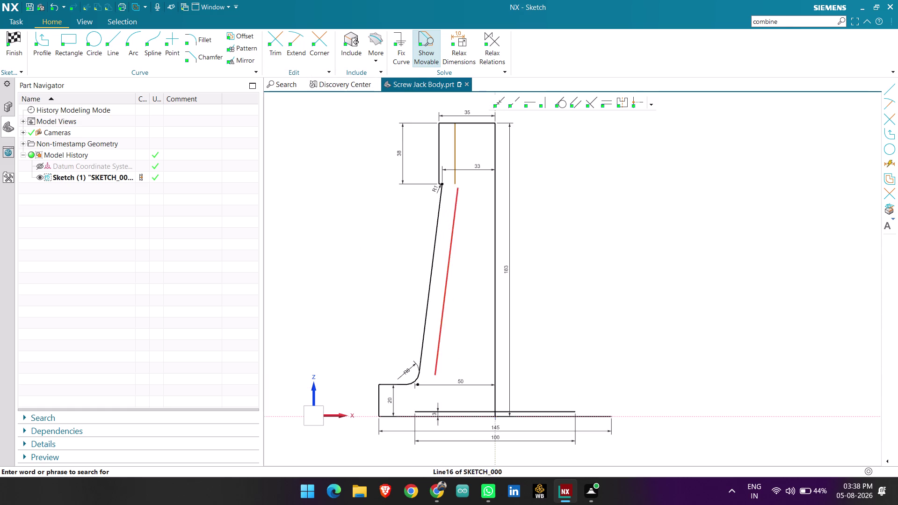
scroll(up, 3)
scroll(up, 3)
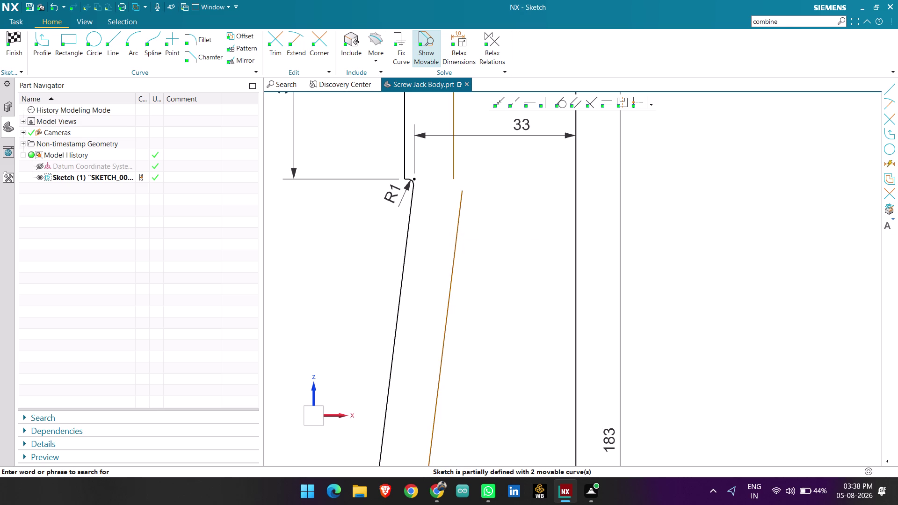
scroll(down, 3)
scroll(up, 3)
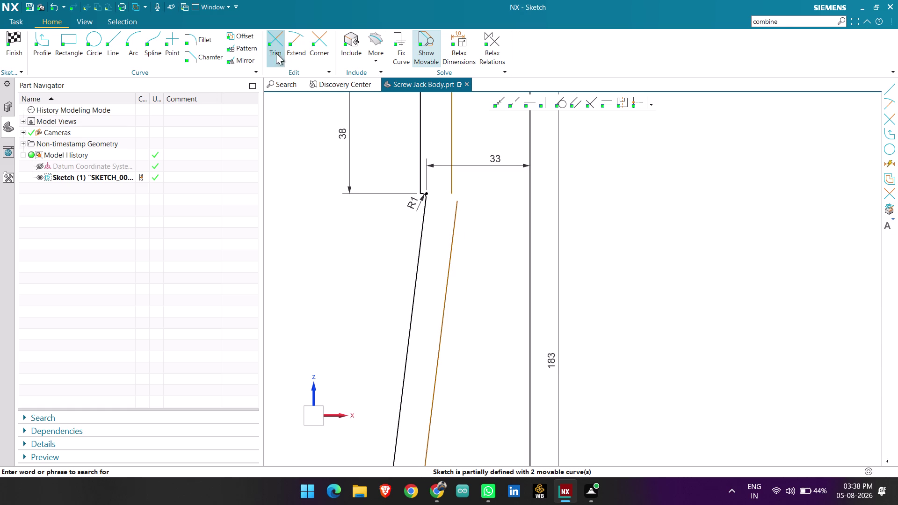
click(112, 47)
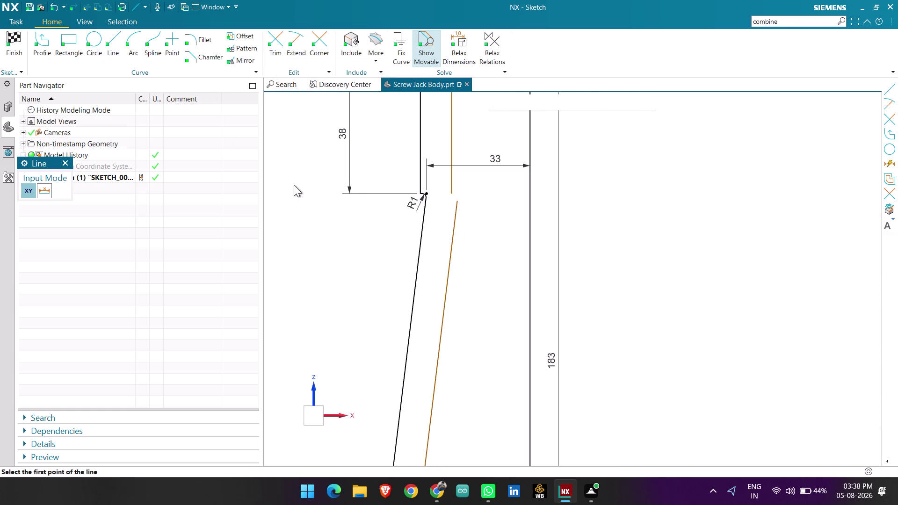
Draw a short crossing line and trim the offset line above it.
click(434, 255)
click(476, 254)
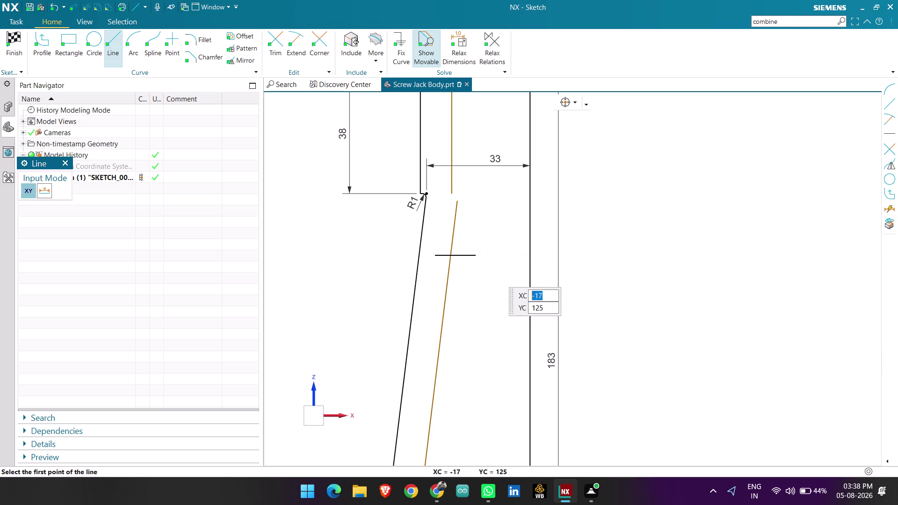
key(Escape)
key(Escape)
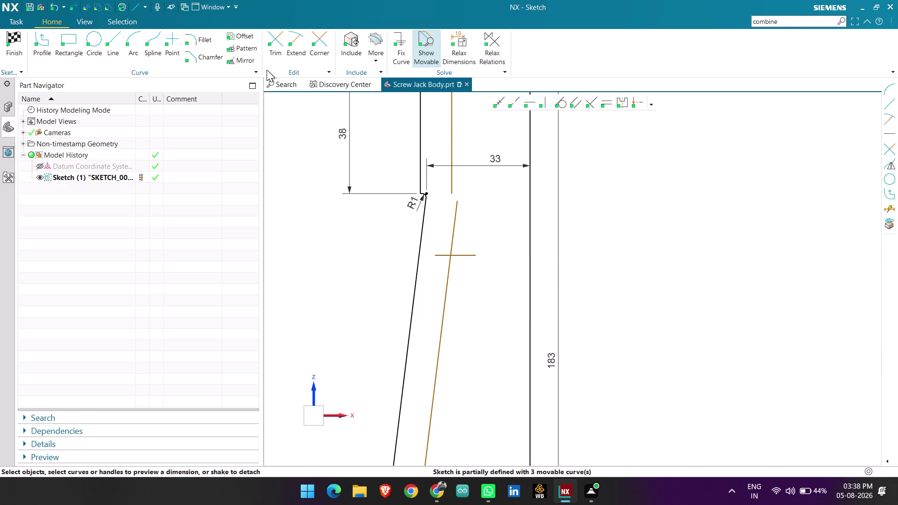
click(275, 46)
click(456, 224)
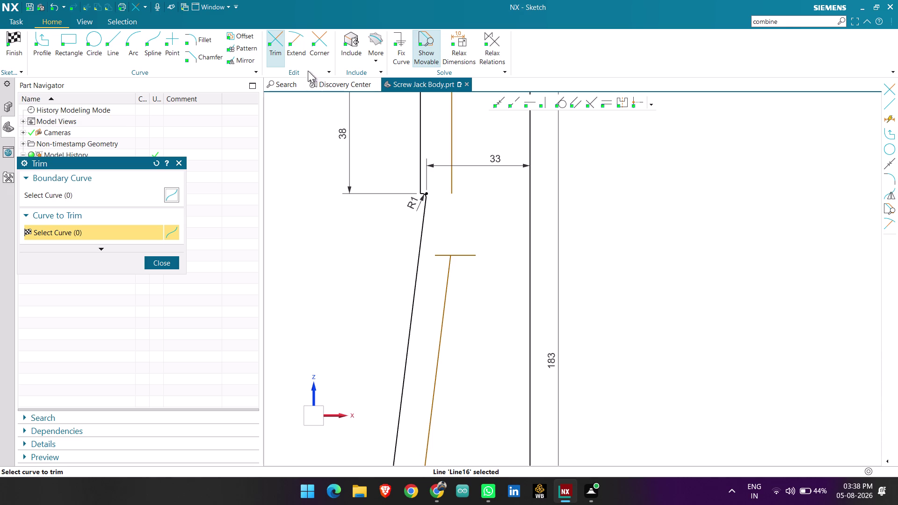
click(301, 55)
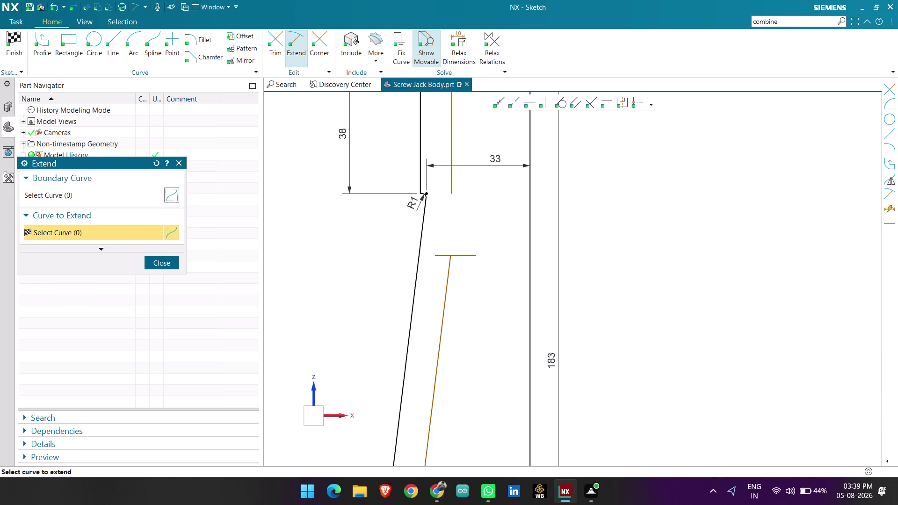
click(161, 261)
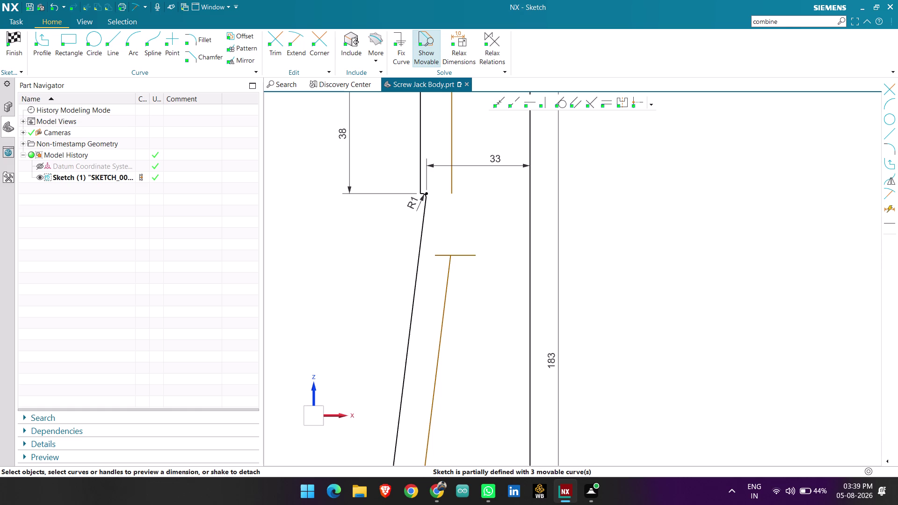
Delete the stray horizontal line and draw a line joining both offset neck lines.
click(440, 258)
key(Delete)
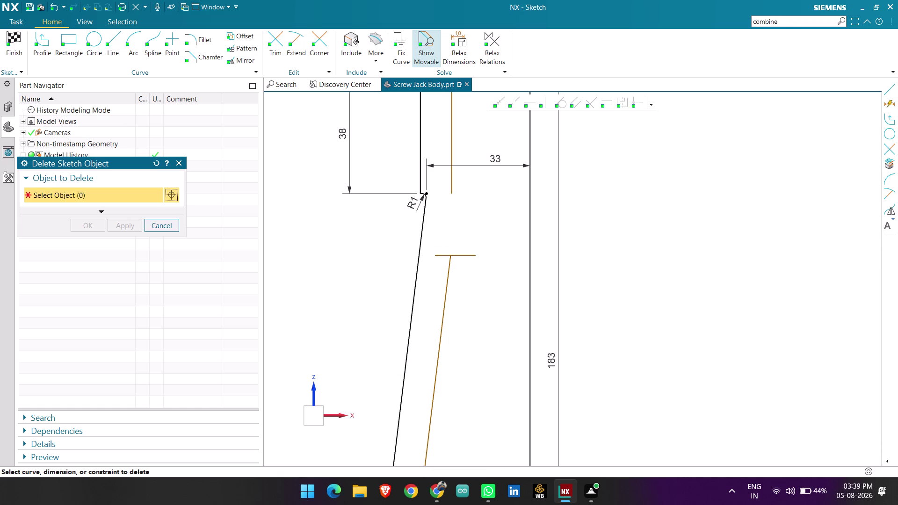
click(440, 253)
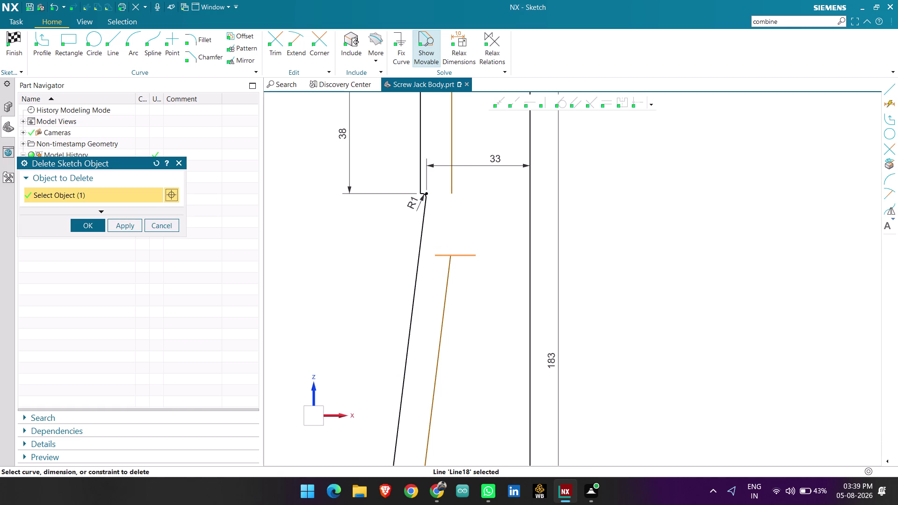
click(85, 224)
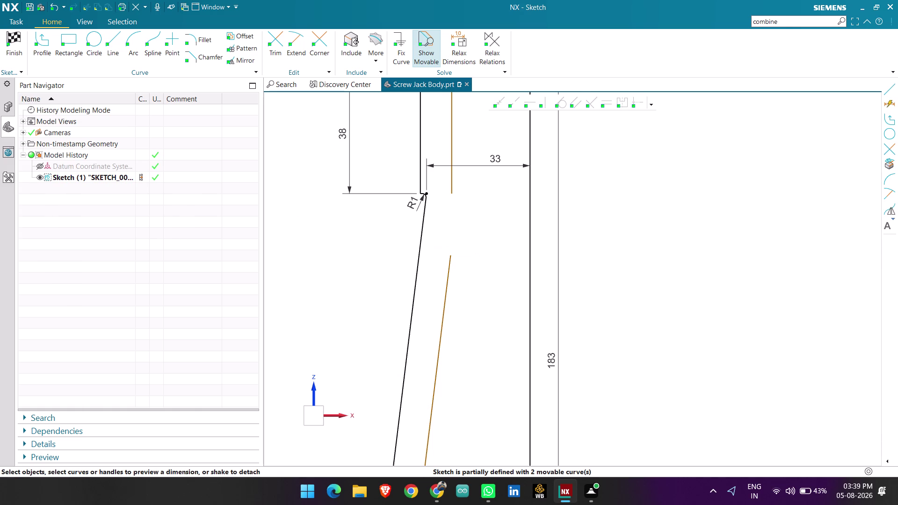
click(113, 41)
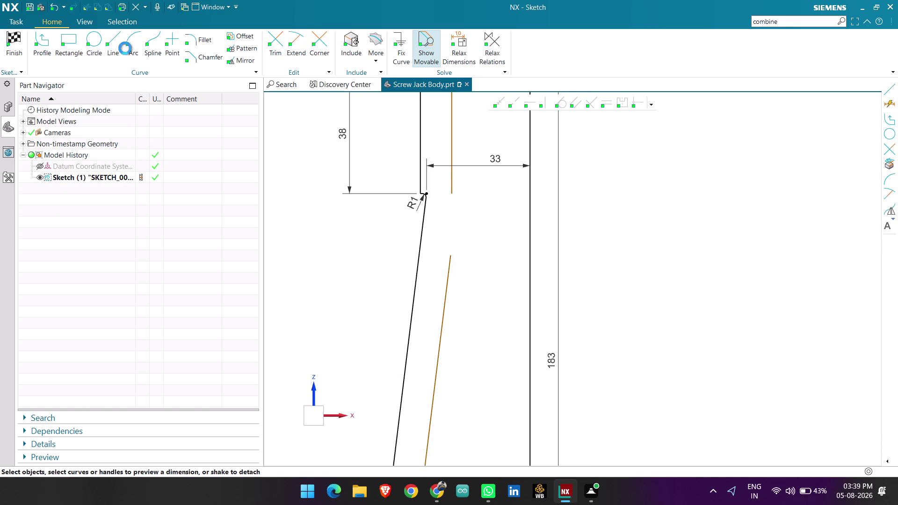
click(452, 195)
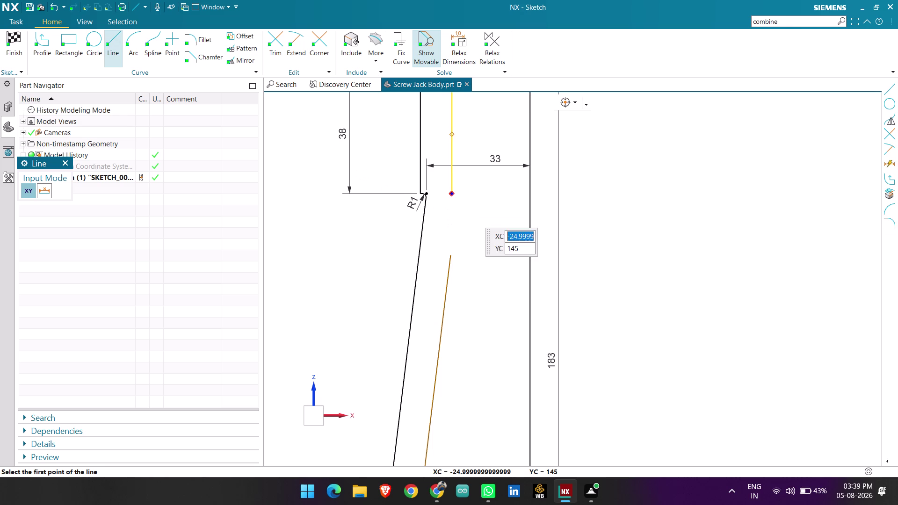
click(447, 255)
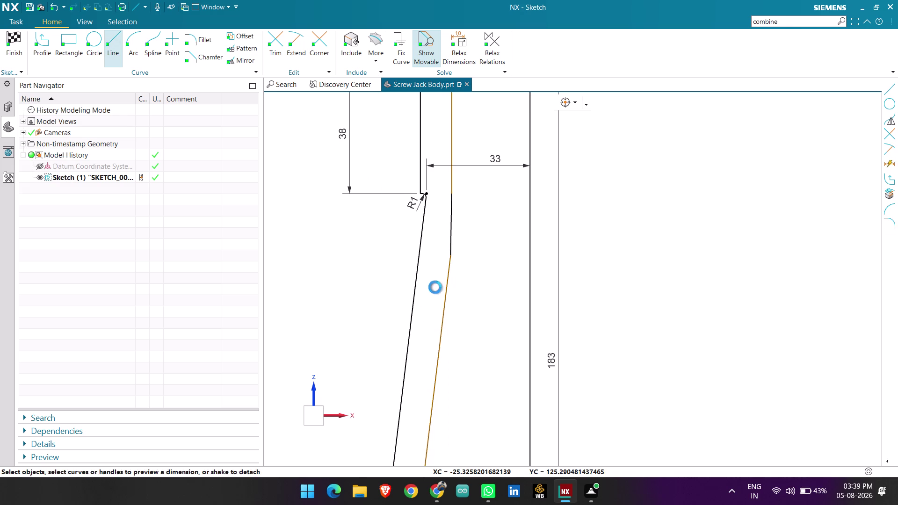
key(Escape)
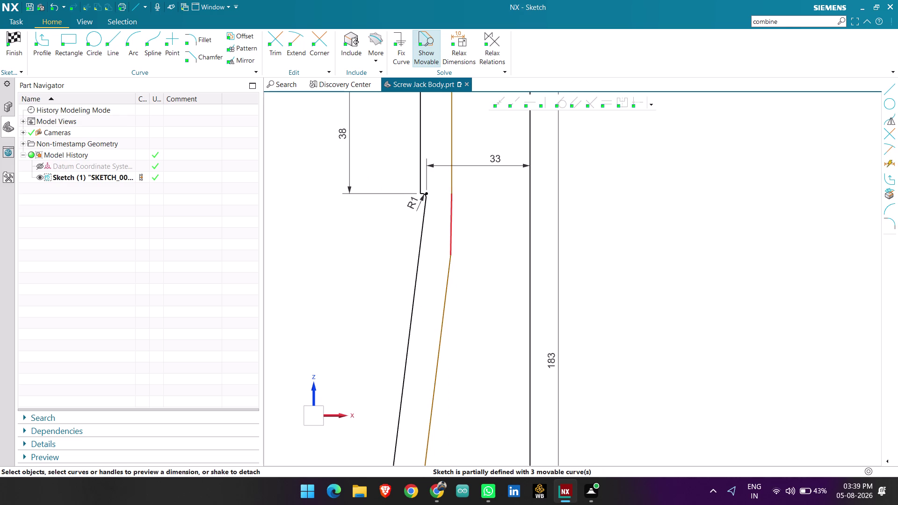
Zoom around the sketch and start the Extend command.
scroll(down, 3)
scroll(down, 3)
scroll(up, 3)
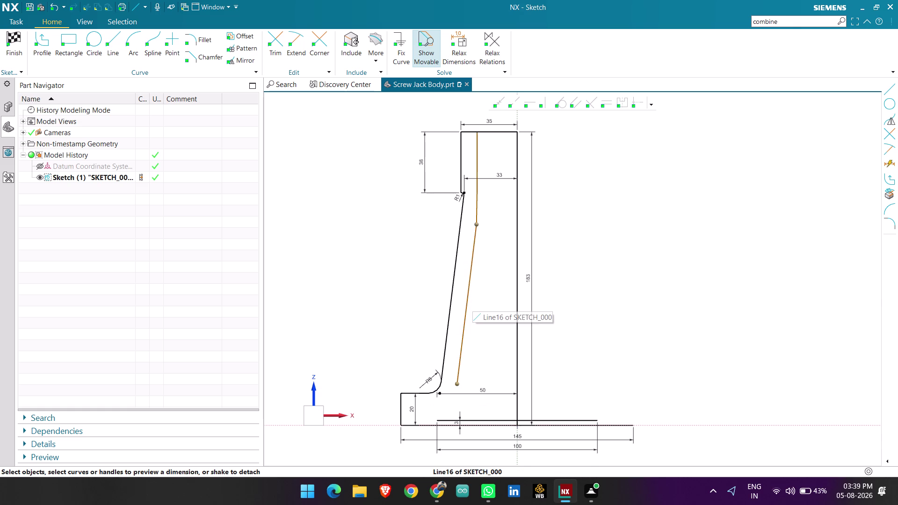
scroll(down, 3)
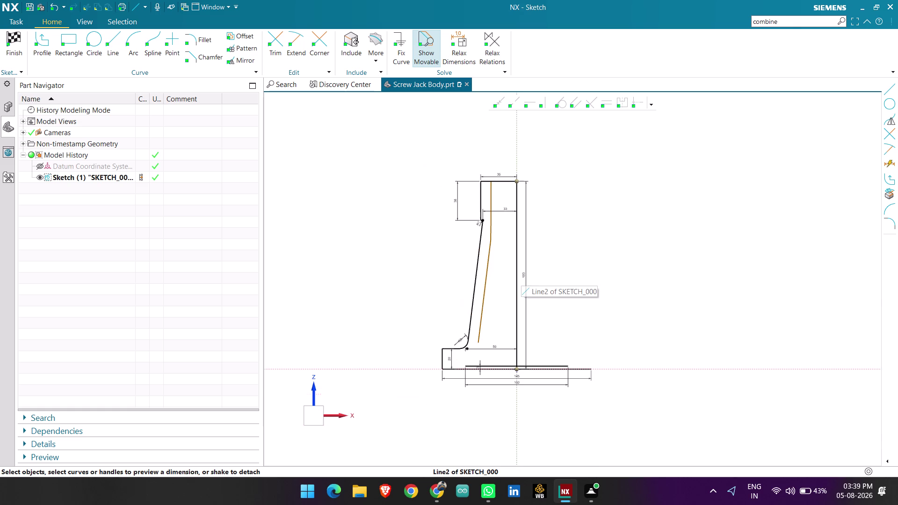
scroll(up, 3)
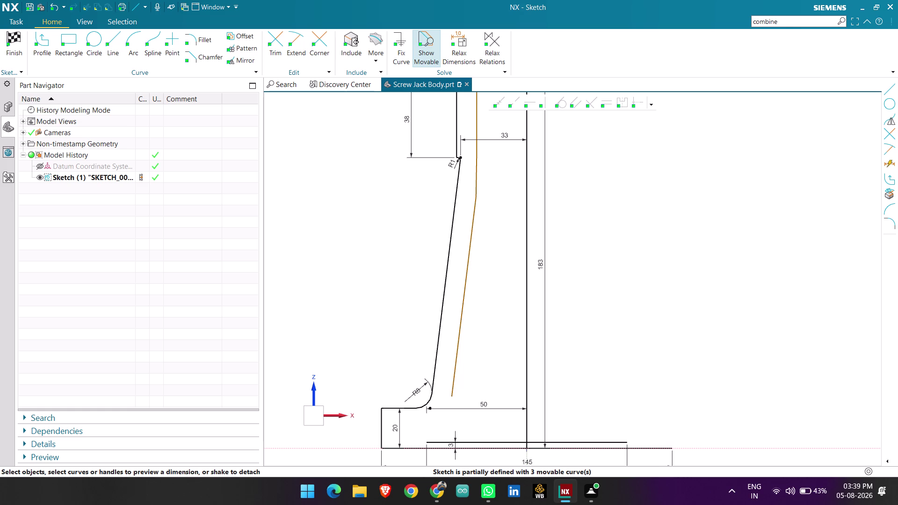
scroll(down, 3)
scroll(up, 3)
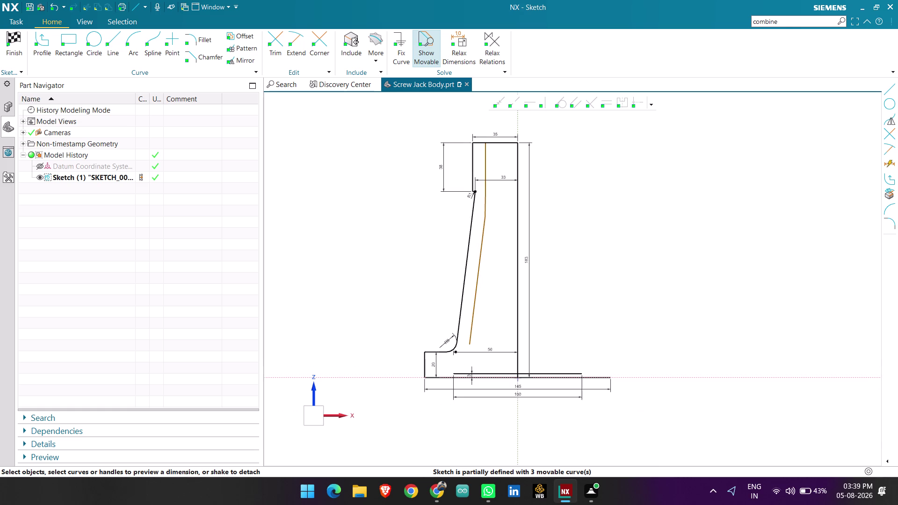
click(297, 38)
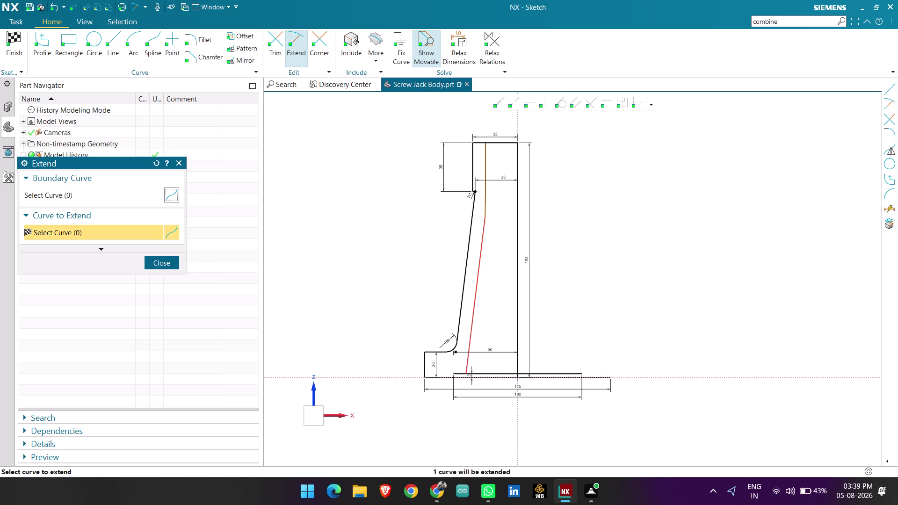
Extend the inner tapered neck line to the horizontal line 3 above the base, then activate Trim.
click(476, 291)
click(169, 262)
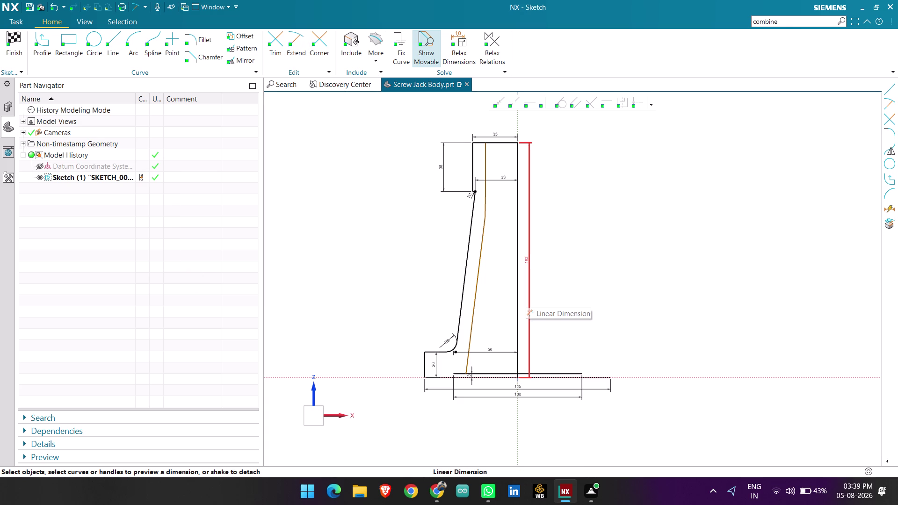
scroll(down, 3)
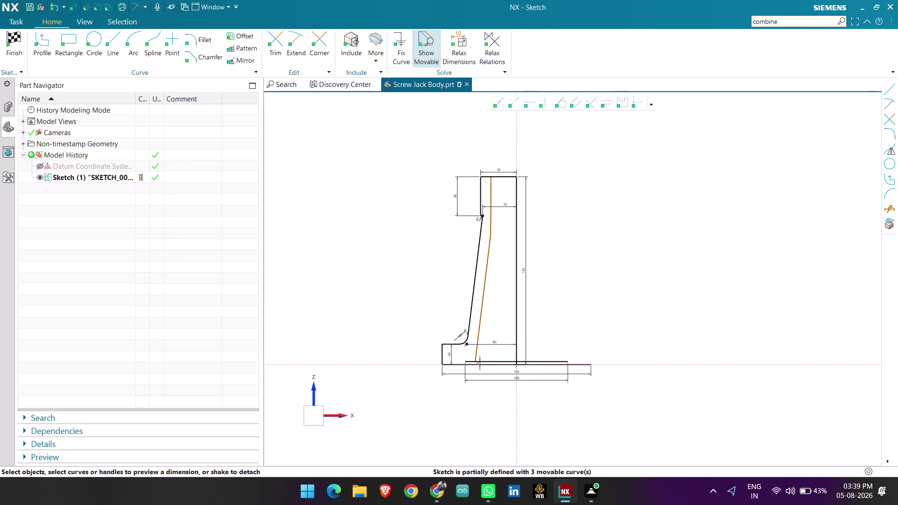
scroll(up, 3)
scroll(up, 3)
scroll(up, 3)
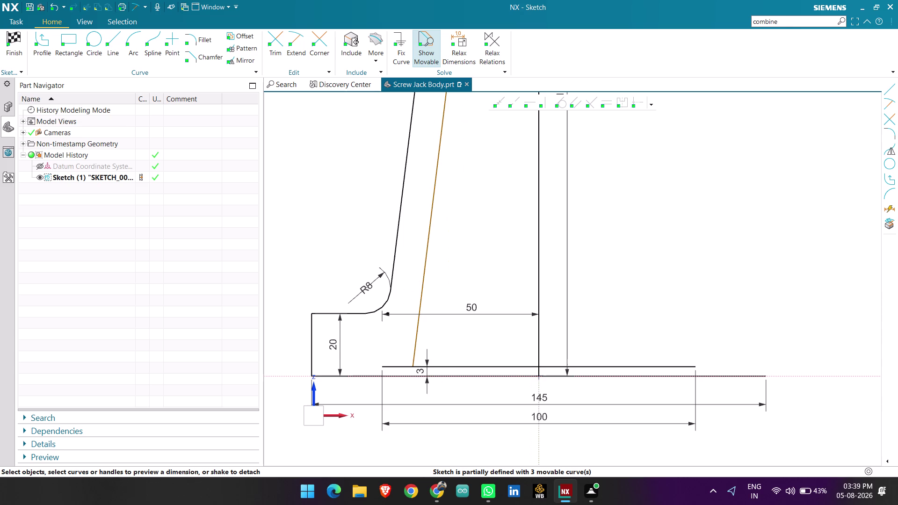
click(269, 39)
drag(568, 320, 575, 382)
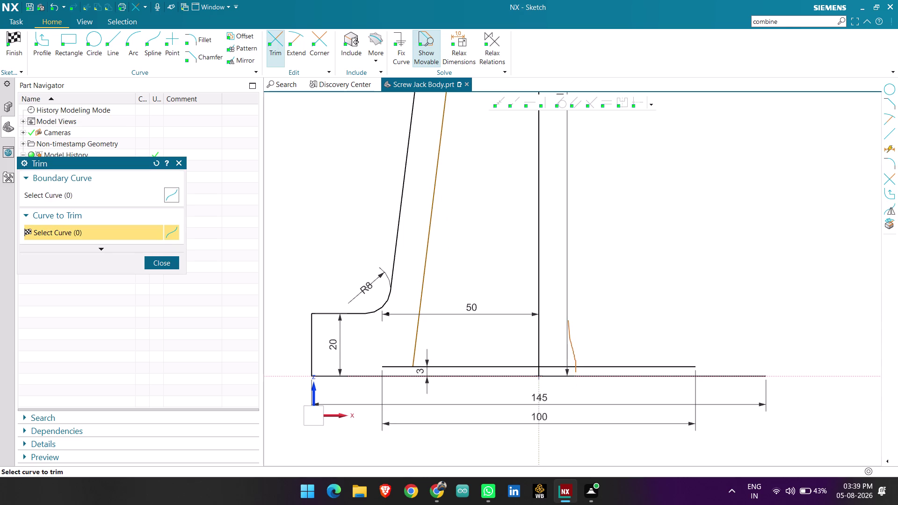
Trim away the base line's overhang past the wall.
drag(575, 382, 573, 411)
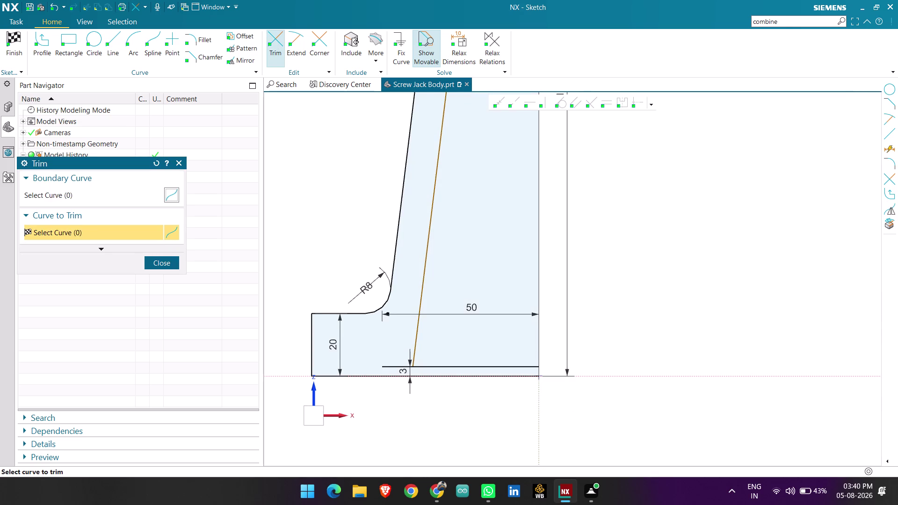
scroll(down, 3)
scroll(down, 3)
scroll(up, 3)
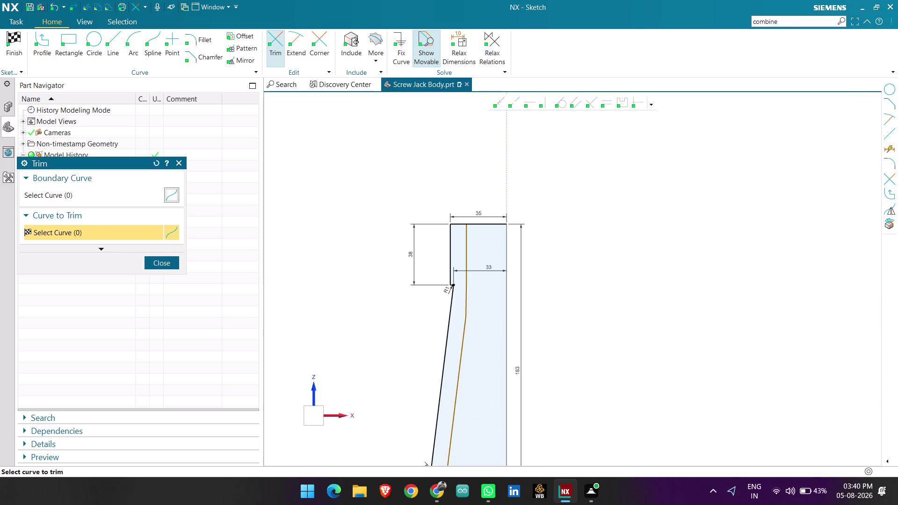
drag(486, 213, 486, 252)
scroll(down, 3)
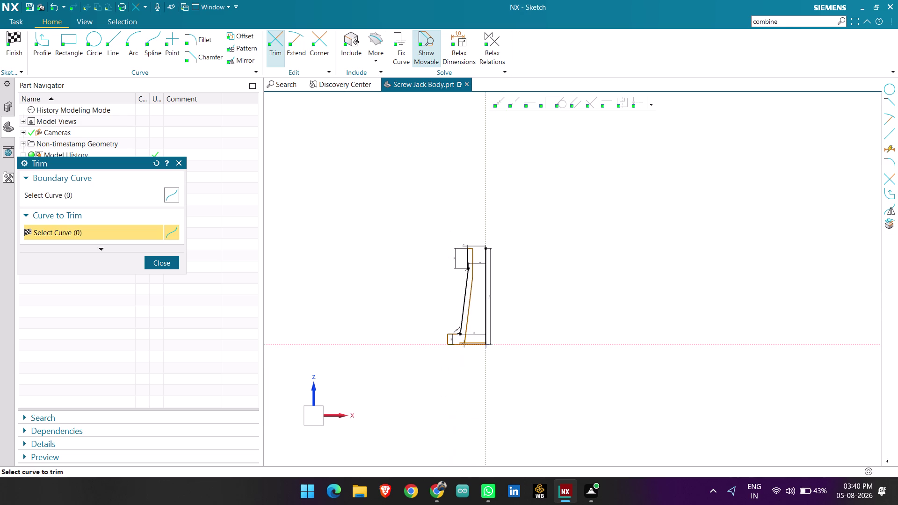
scroll(up, 3)
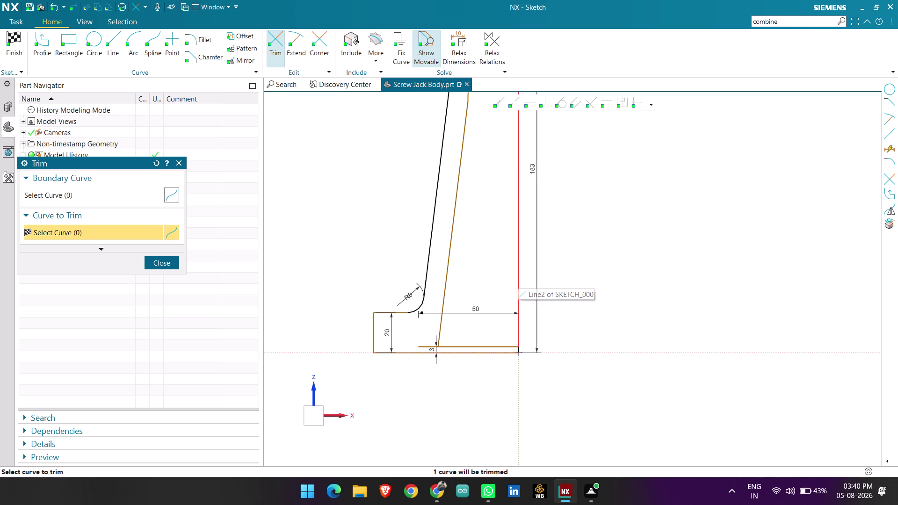
scroll(up, 3)
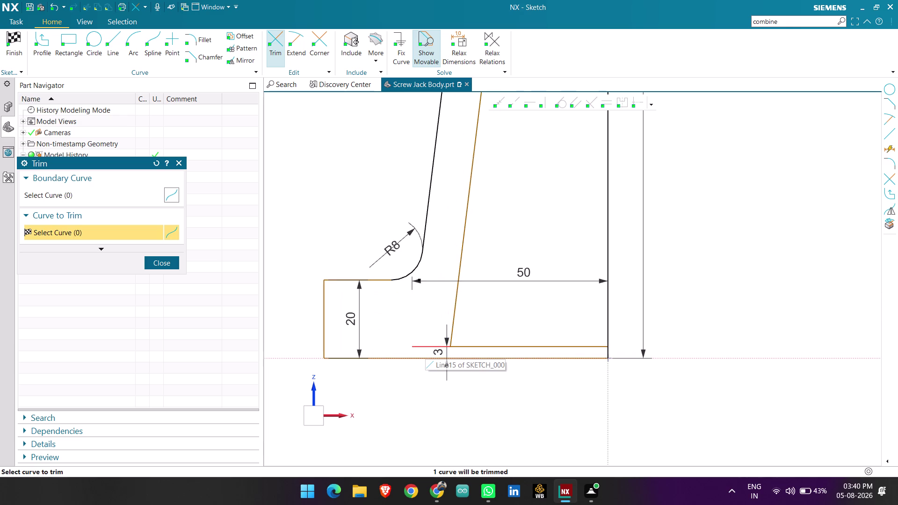
Trim the short line end and the outer wall's tail below the base, then close Trim.
click(426, 348)
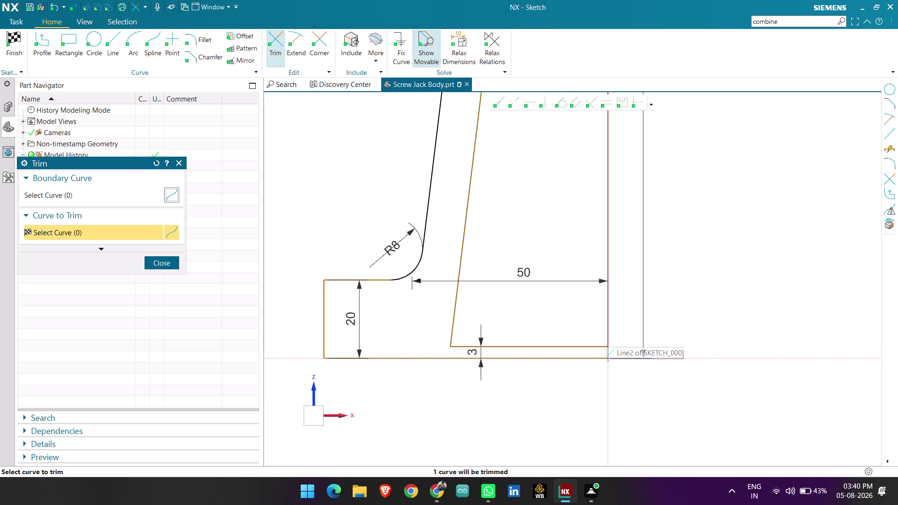
scroll(up, 3)
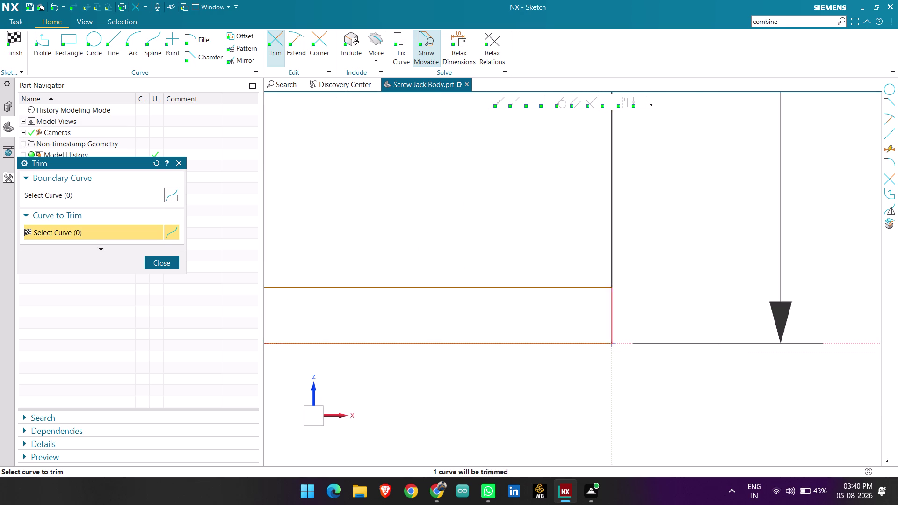
click(610, 268)
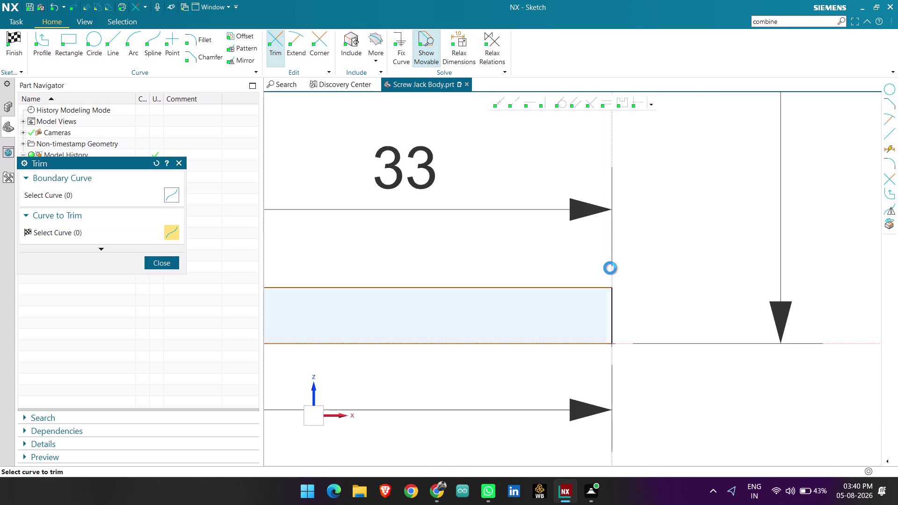
scroll(down, 3)
scroll(down, 3)
scroll(down, 3)
scroll(up, 3)
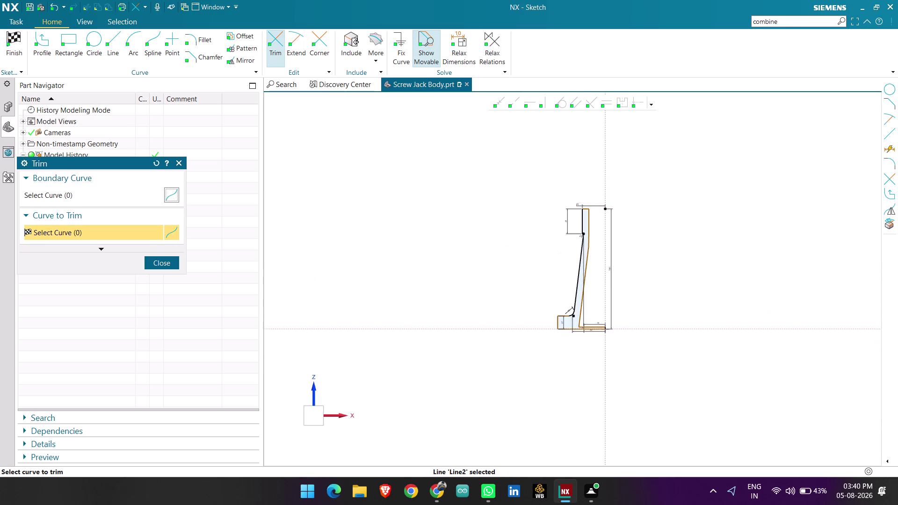
scroll(up, 3)
scroll(up, 3)
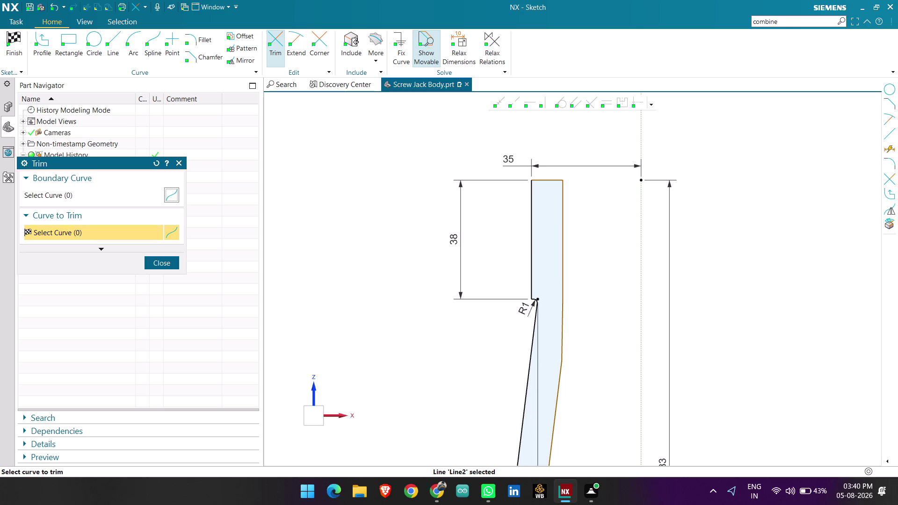
scroll(down, 3)
scroll(up, 3)
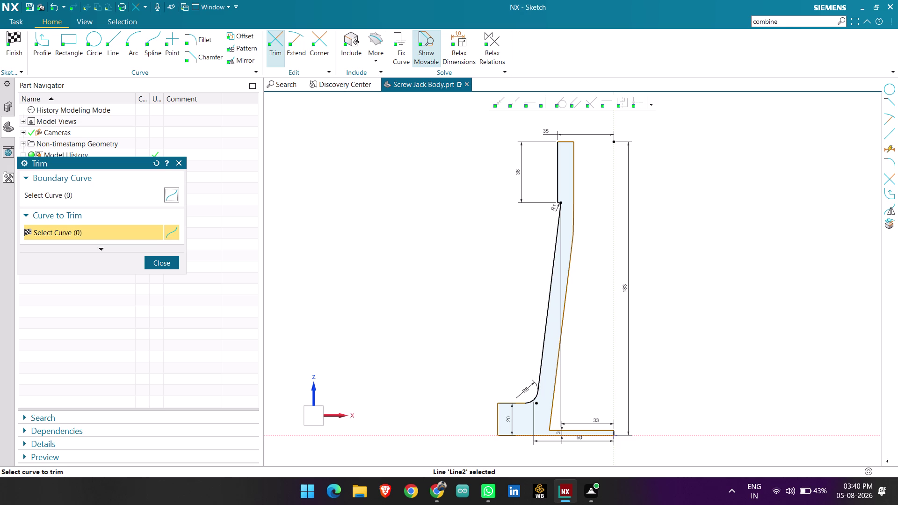
click(160, 263)
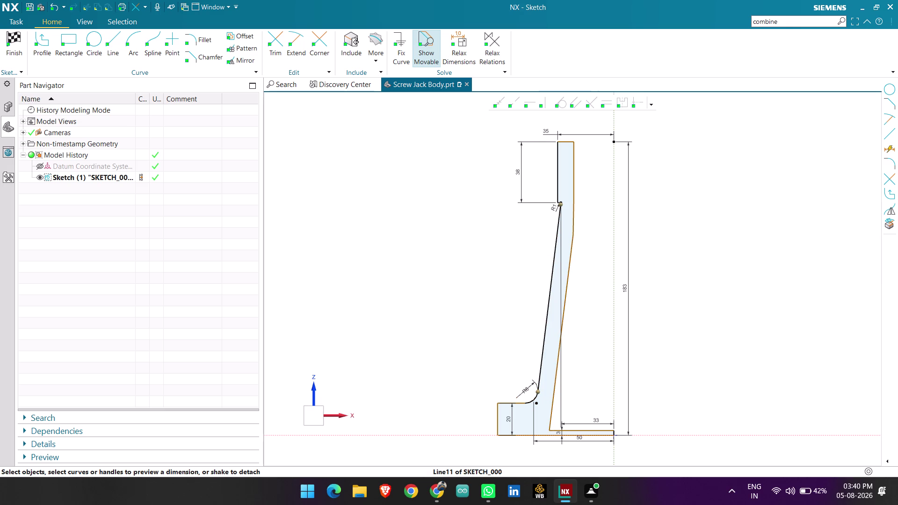
Dimension the bottom edge of the profile at 72.5.
scroll(down, 3)
scroll(up, 3)
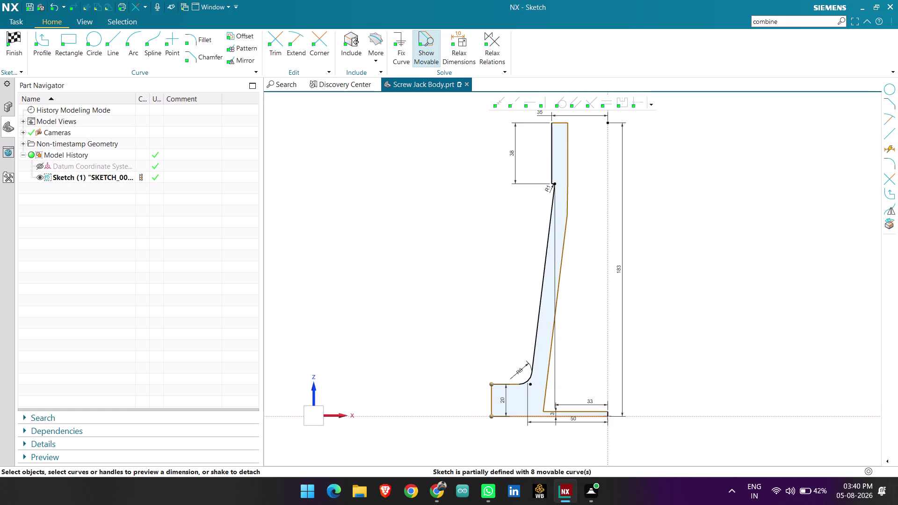
drag(506, 402, 464, 397)
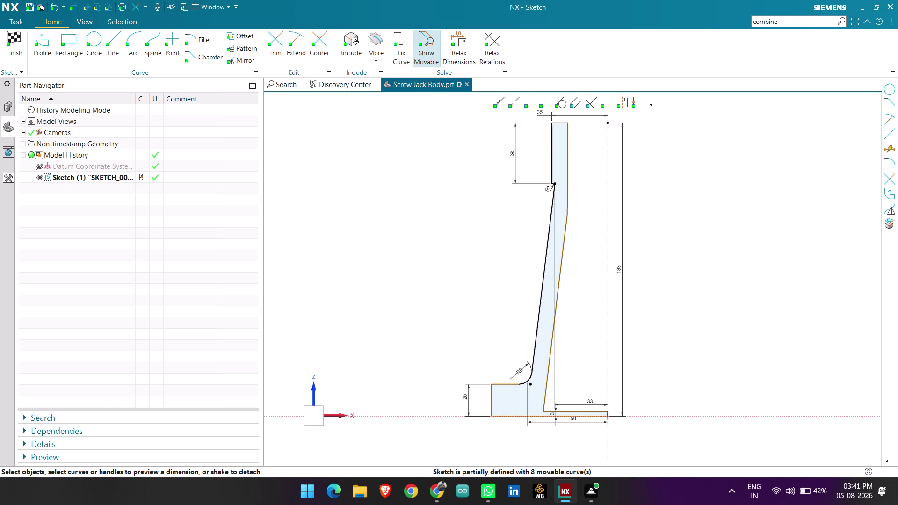
scroll(down, 3)
scroll(up, 3)
click(496, 309)
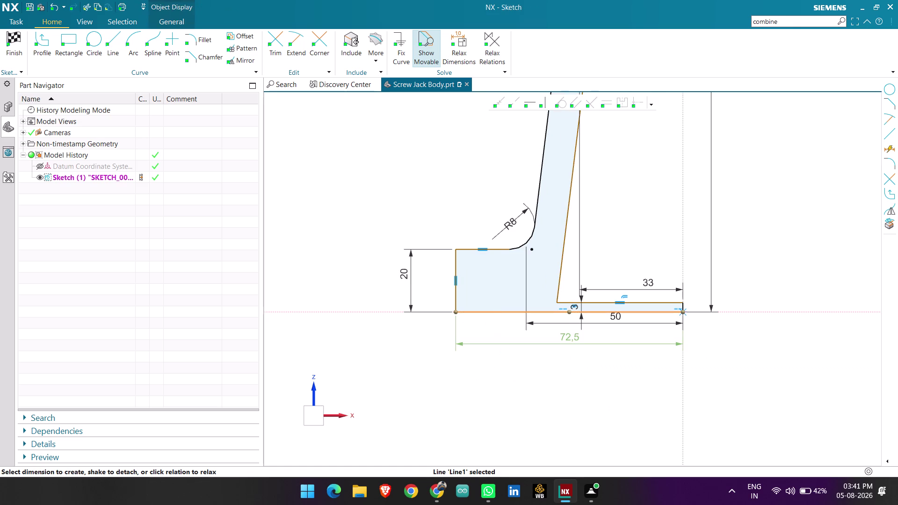
click(569, 373)
scroll(down, 3)
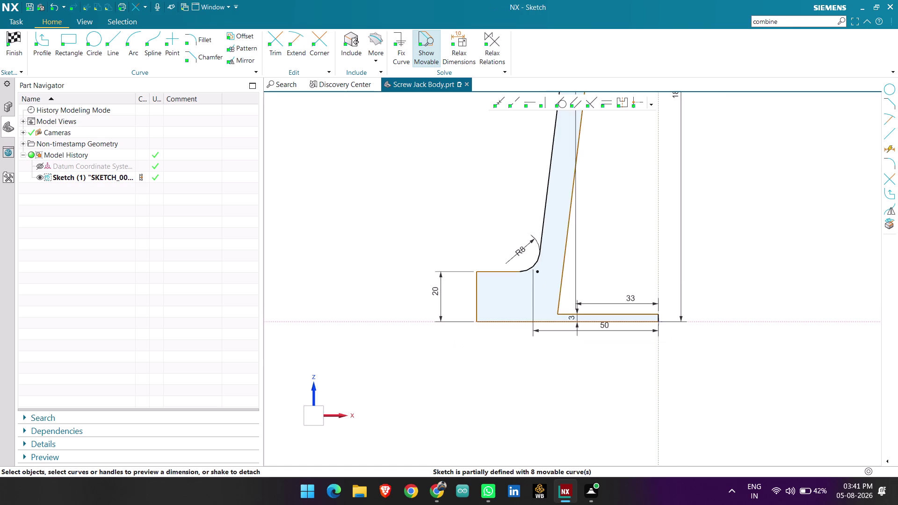
click(518, 322)
click(574, 343)
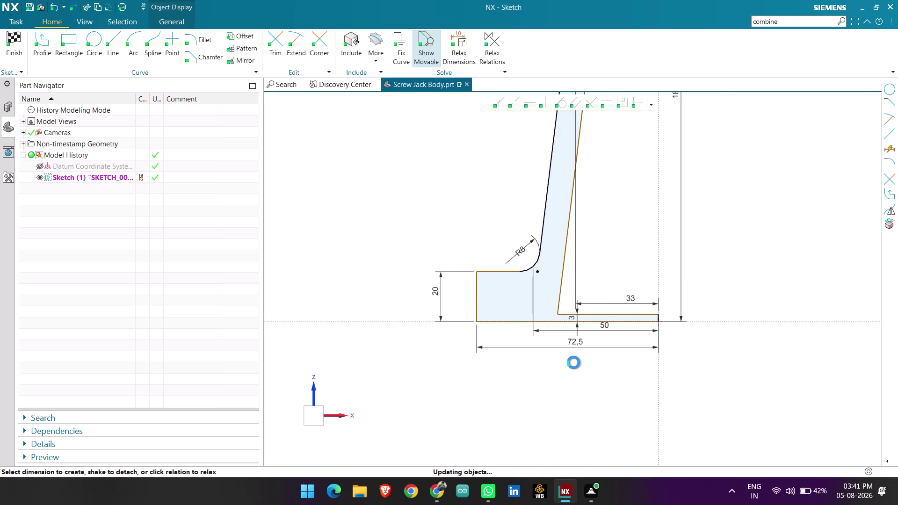
middle_click(581, 378)
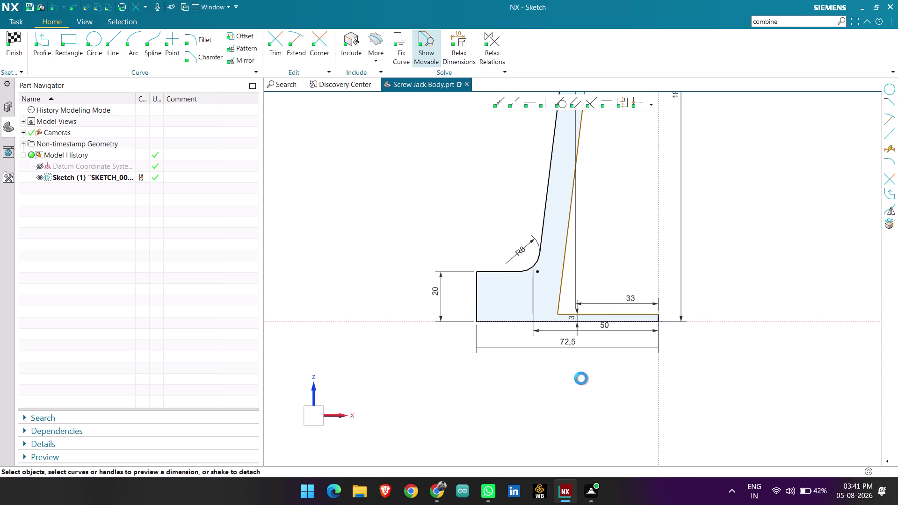
Add a length dimension along the neck line.
click(569, 240)
scroll(down, 3)
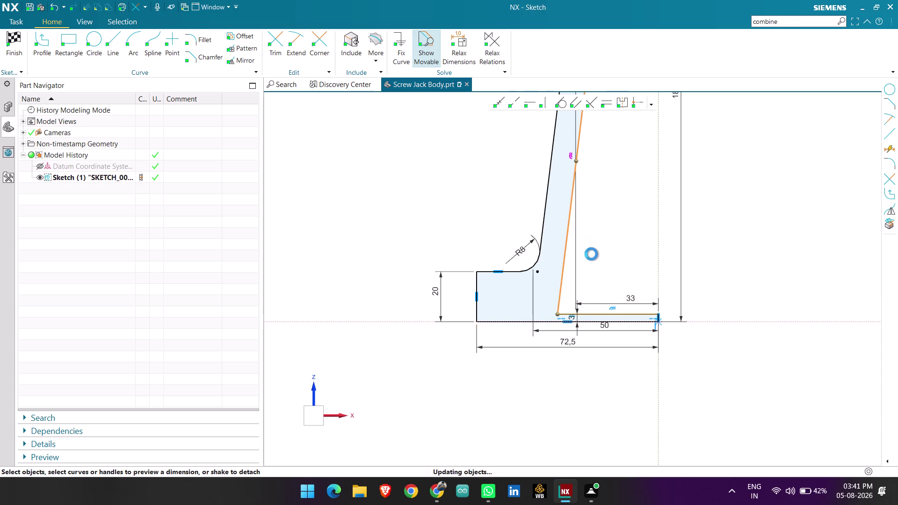
scroll(down, 3)
scroll(down, 3)
scroll(down, 3)
scroll(up, 3)
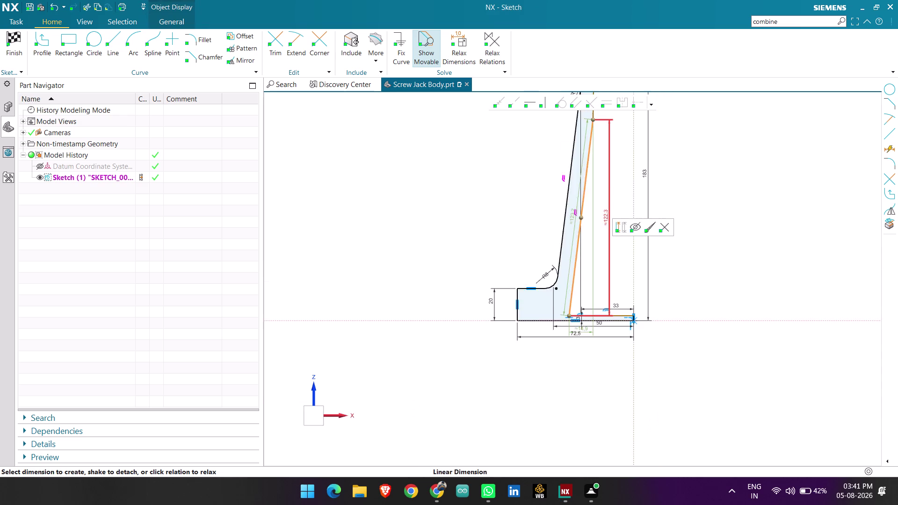
scroll(up, 3)
scroll(down, 3)
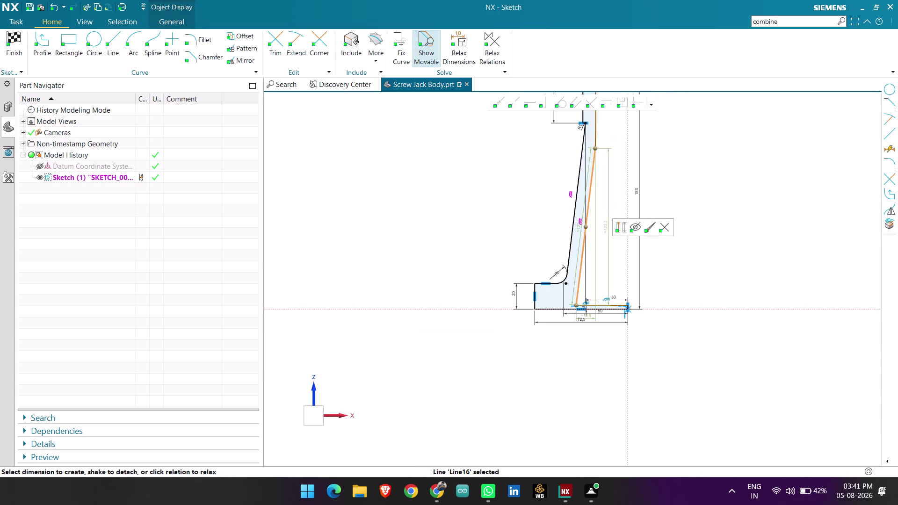
scroll(up, 3)
scroll(up, 3)
click(603, 226)
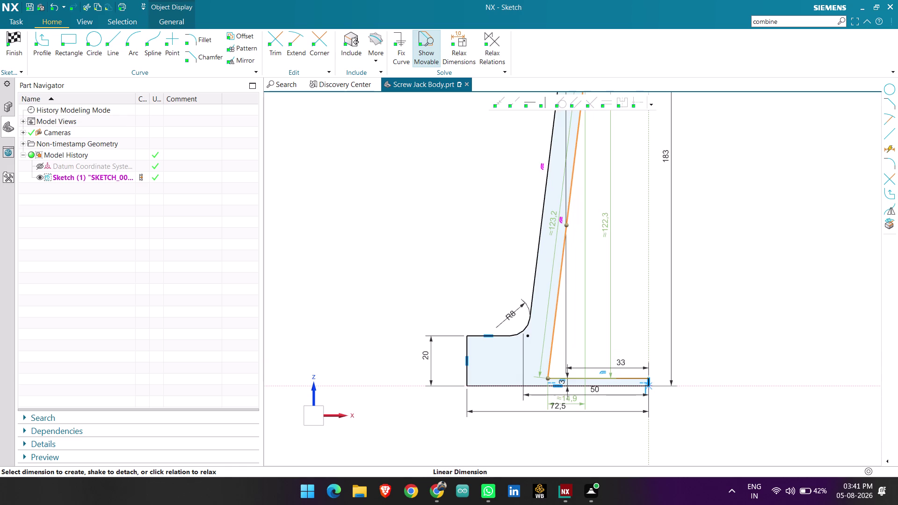
scroll(down, 3)
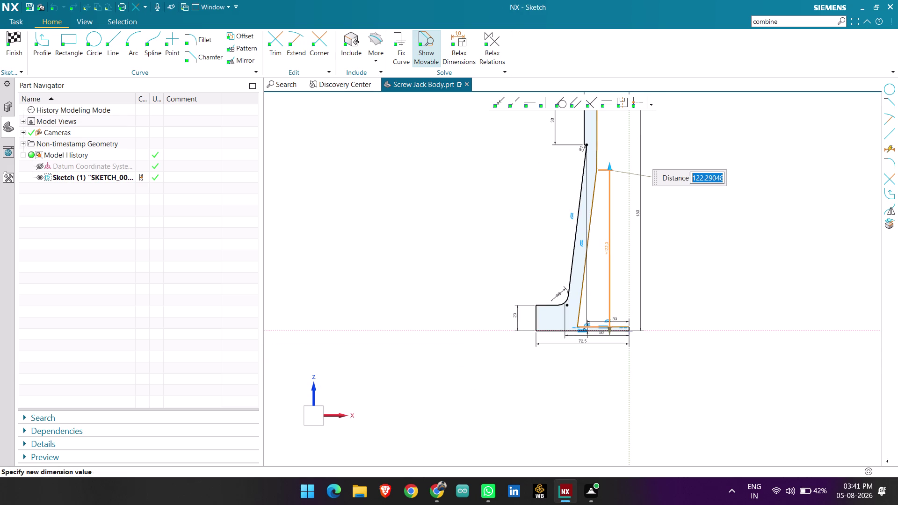
middle_click(689, 259)
Dimension the neck top: 38 inner height and 10 wall width.
scroll(down, 3)
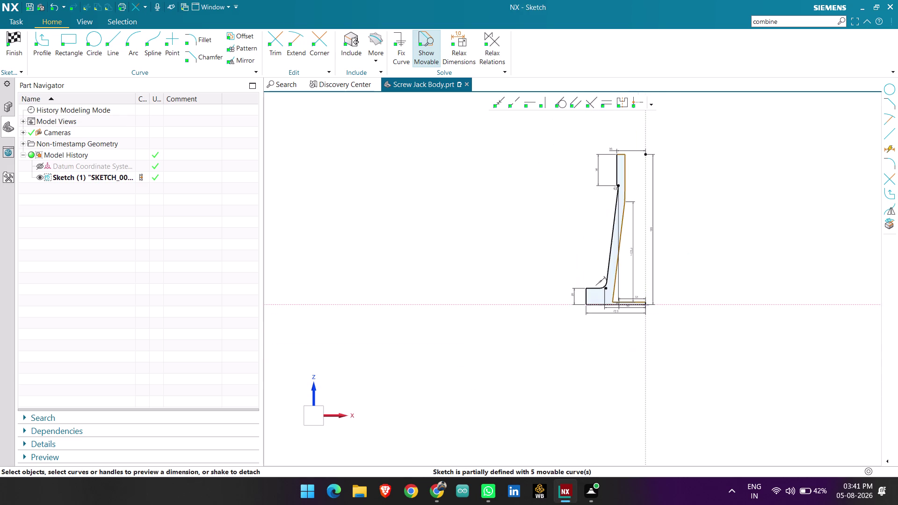
scroll(up, 3)
click(615, 167)
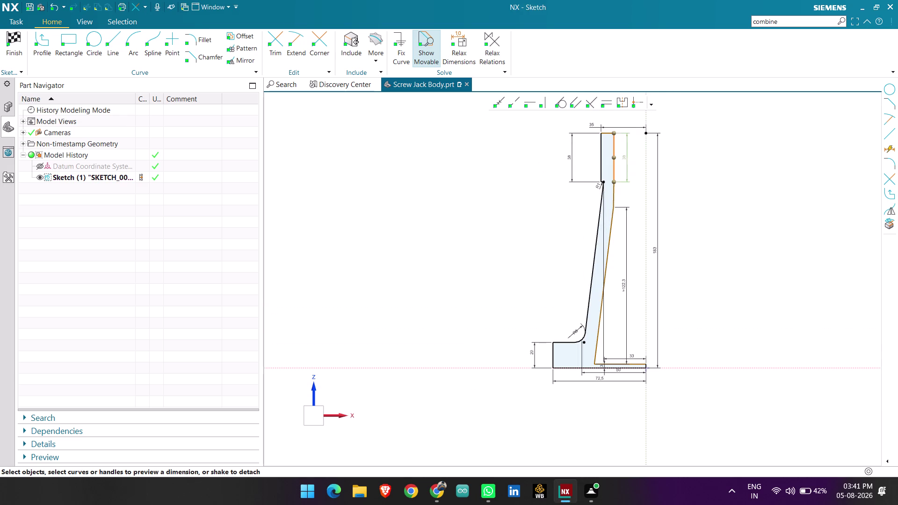
click(624, 156)
middle_click(713, 181)
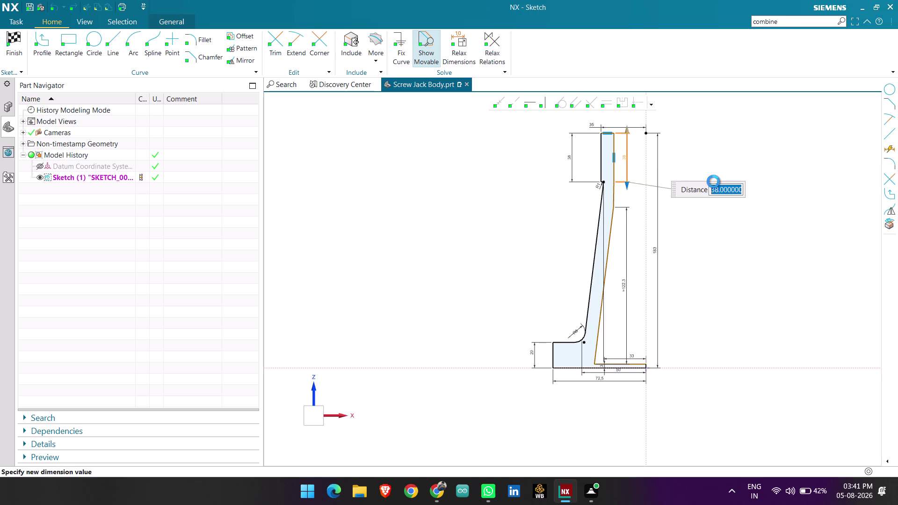
scroll(up, 3)
scroll(down, 3)
scroll(up, 3)
click(626, 162)
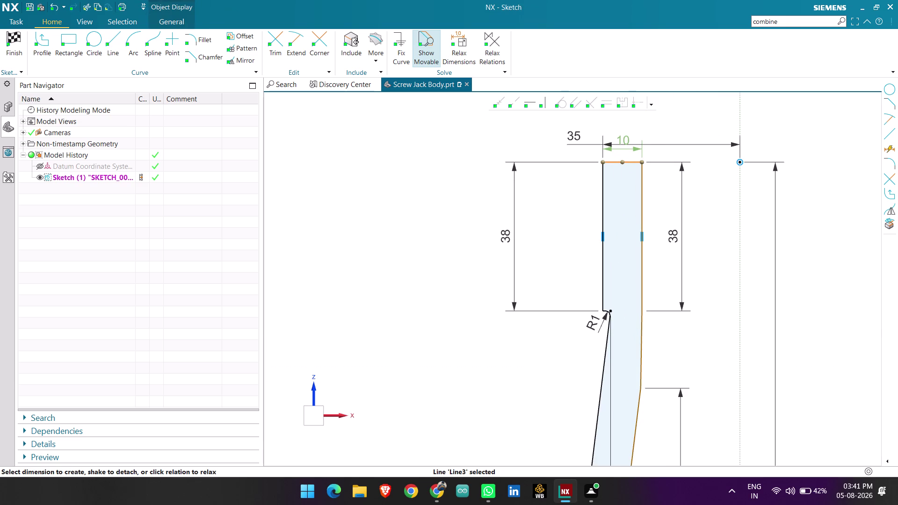
click(631, 143)
click(627, 150)
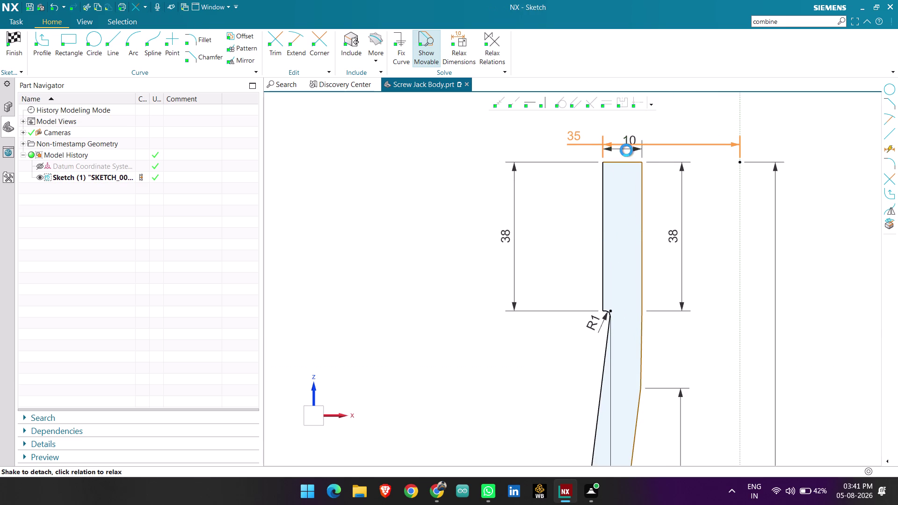
middle_click(626, 150)
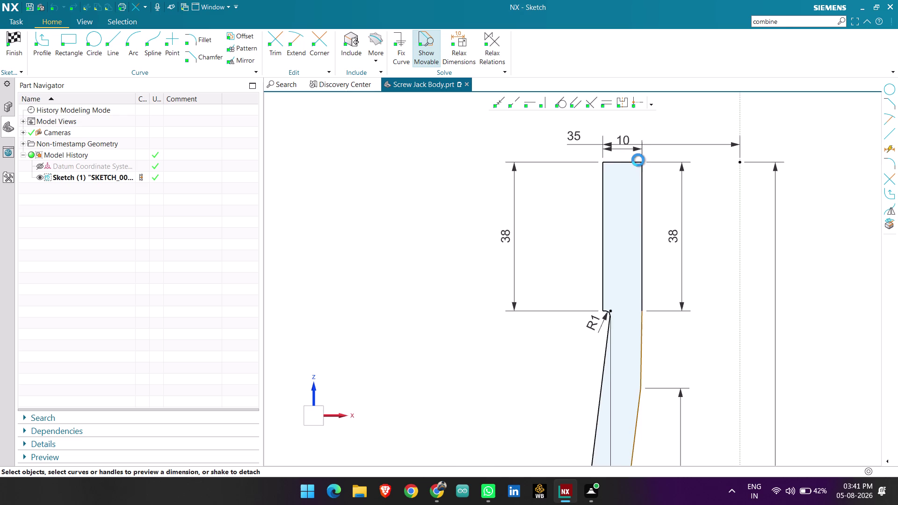
Finish the sketch and return to modeling.
scroll(down, 3)
scroll(down, 3)
scroll(up, 3)
scroll(down, 3)
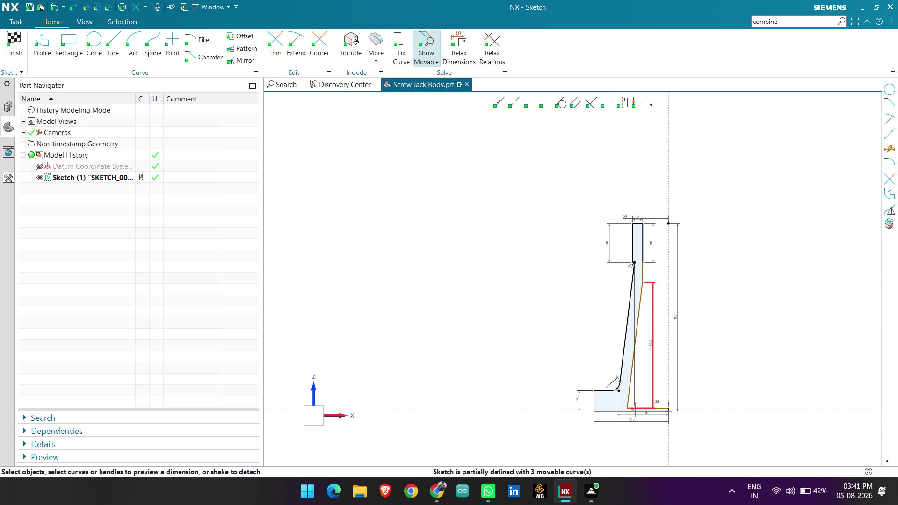
scroll(up, 3)
click(17, 44)
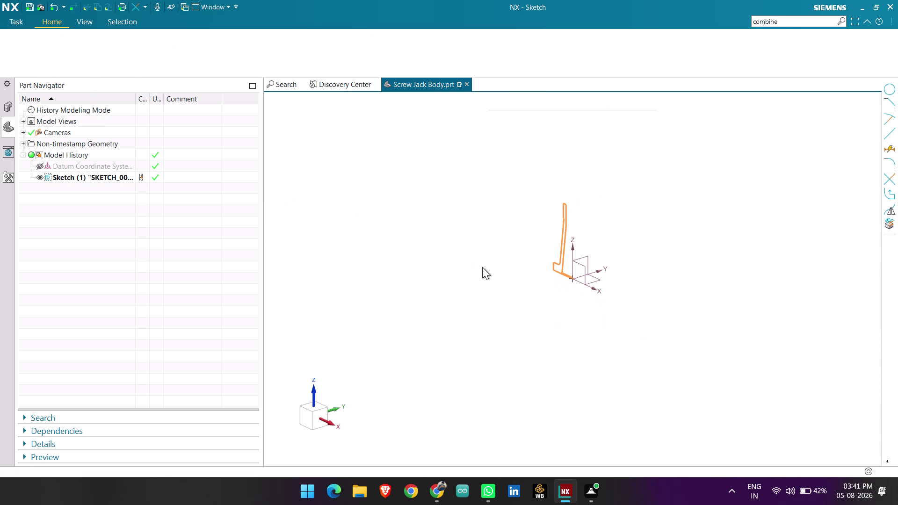
Revolve the sketch profile 0–360° using the vertical line as the axis.
scroll(up, 3)
scroll(up, 3)
scroll(up, 3)
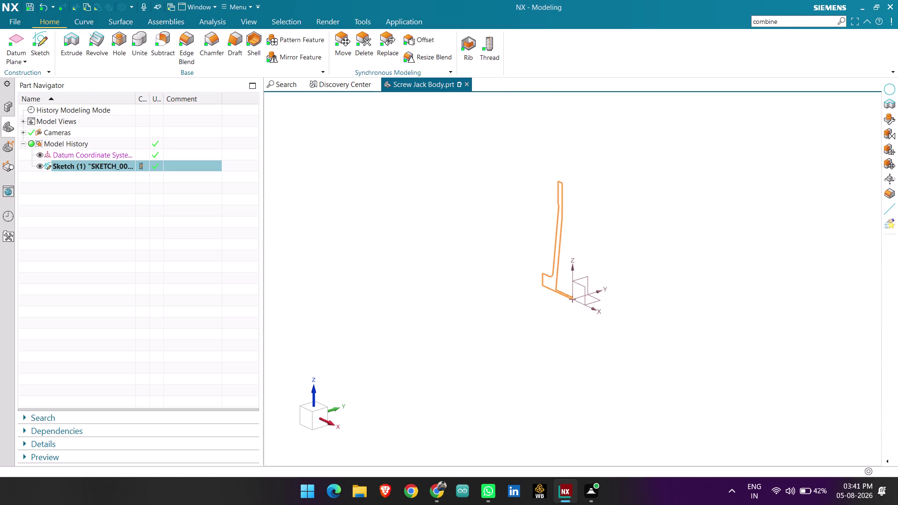
scroll(up, 3)
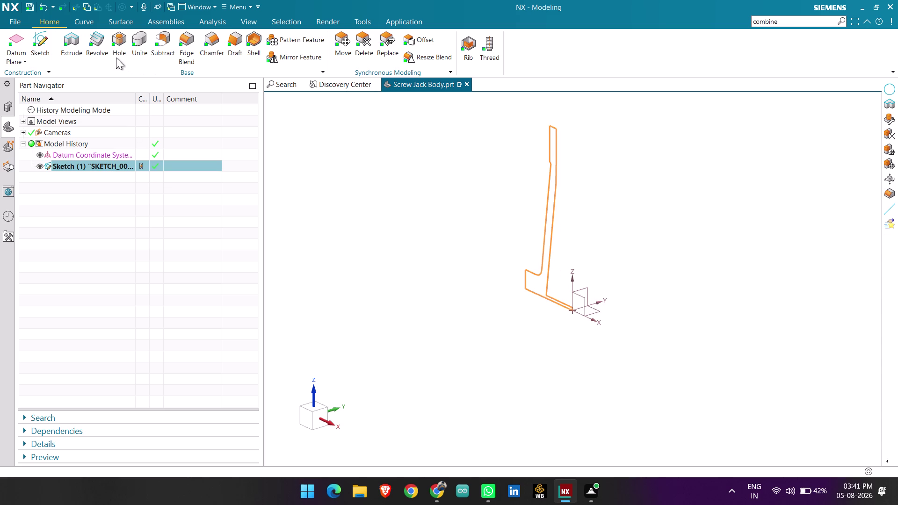
click(96, 52)
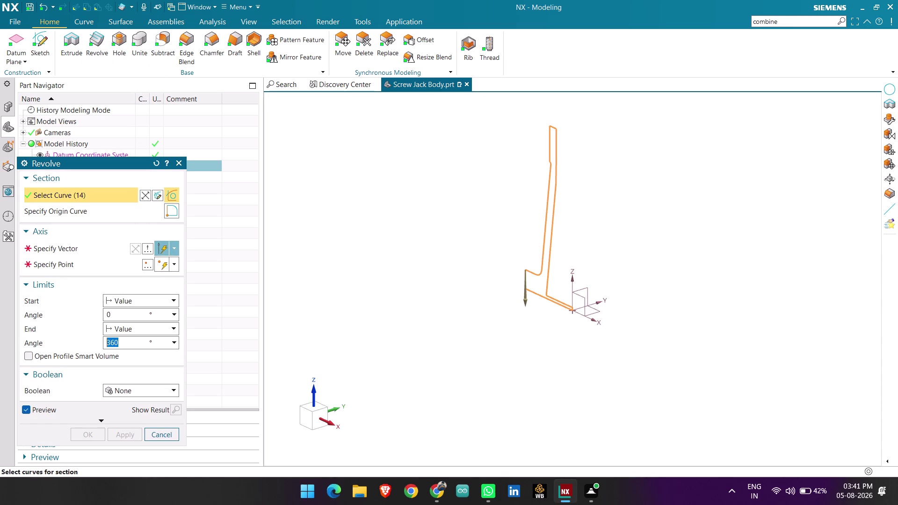
click(43, 248)
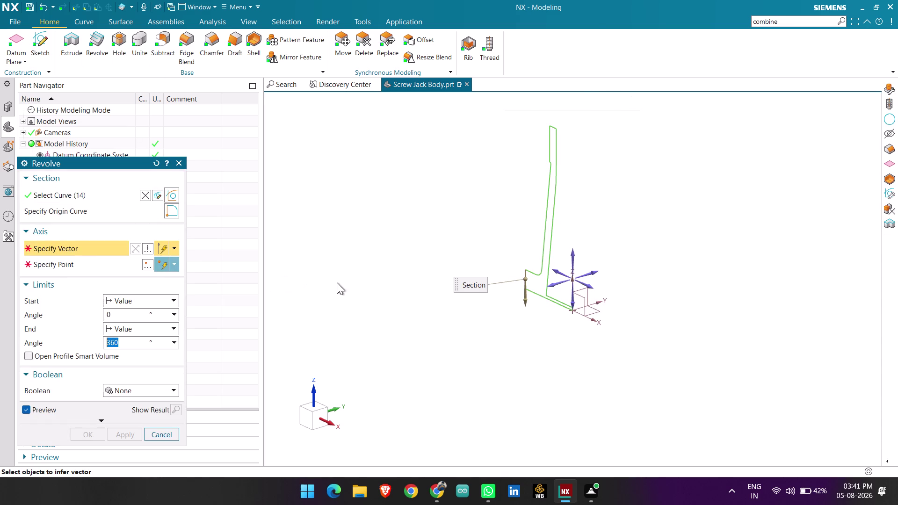
click(573, 259)
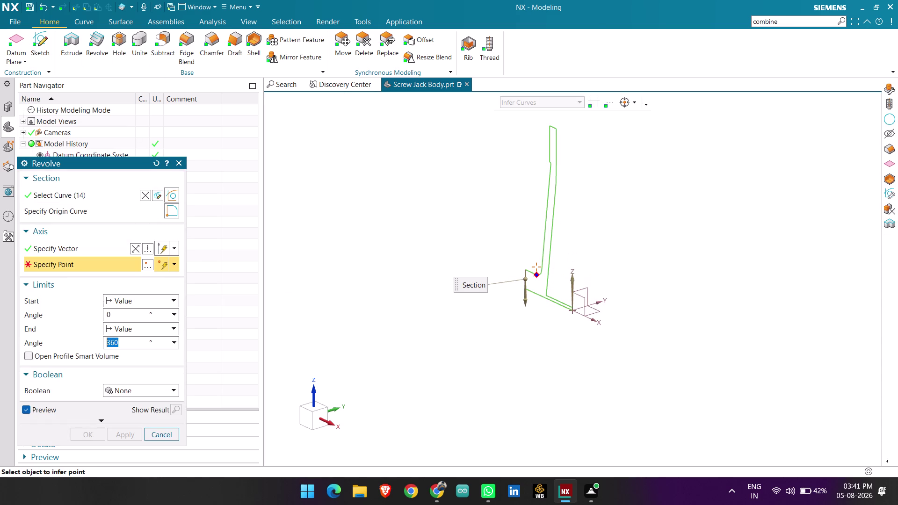
click(572, 311)
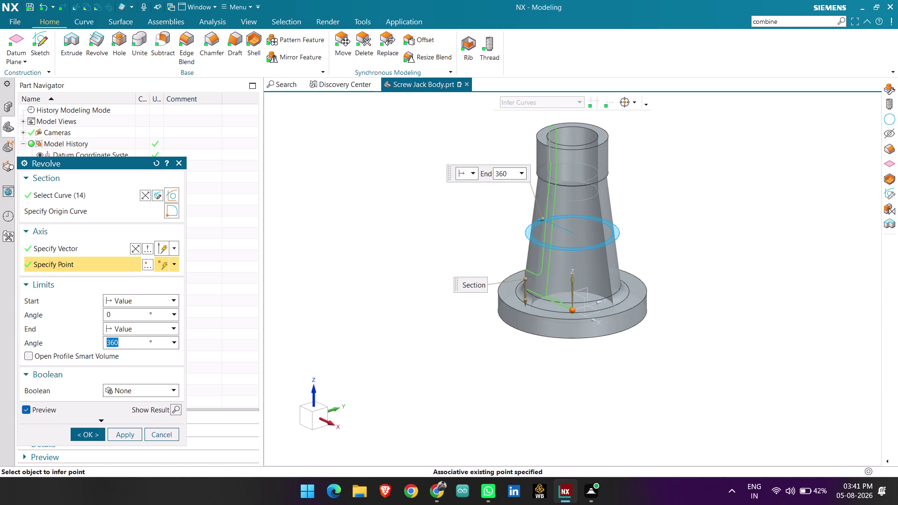
Orbit the revolved preview to inspect the hollow neck, flanged base and underside.
scroll(down, 3)
scroll(up, 3)
middle_drag(471, 313, 480, 313)
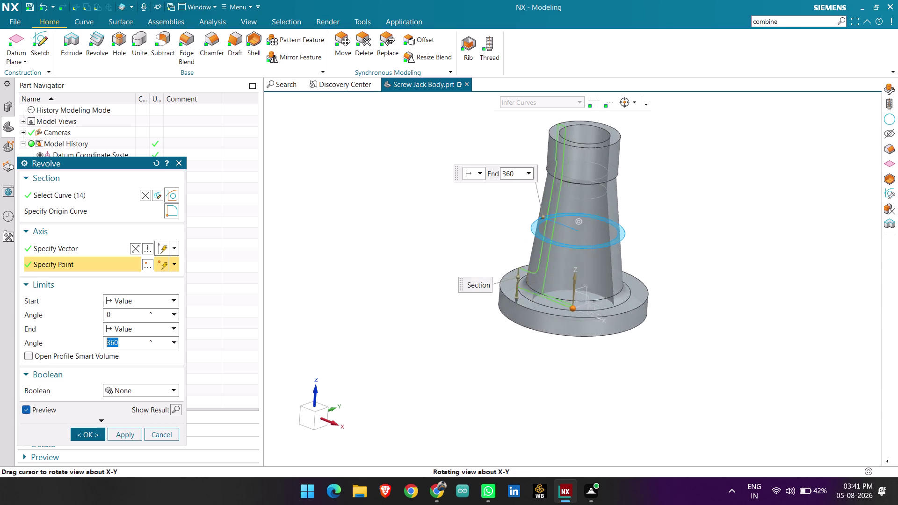
middle_drag(481, 314, 560, 288)
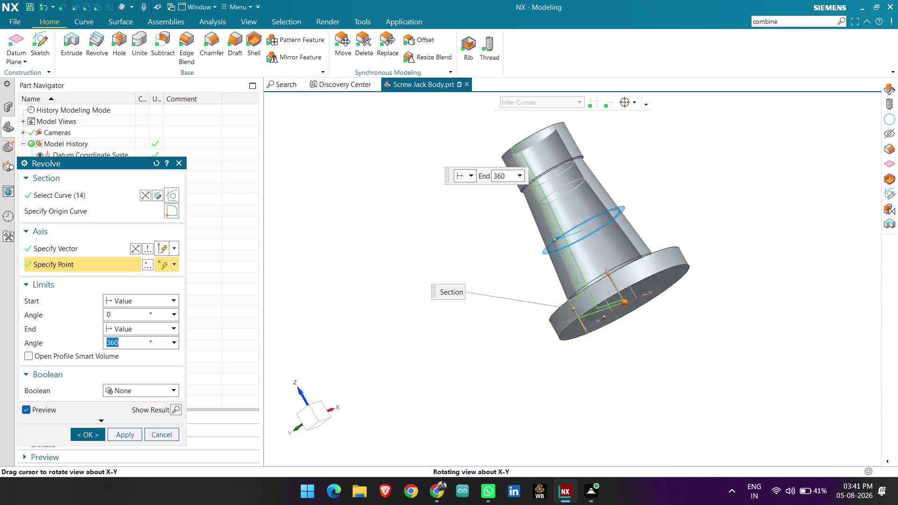
middle_drag(561, 288, 593, 316)
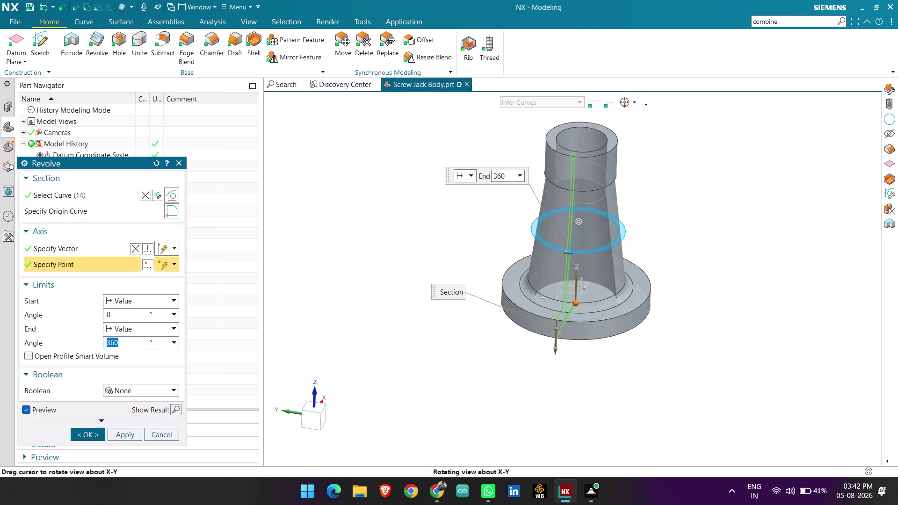
middle_drag(593, 317, 580, 308)
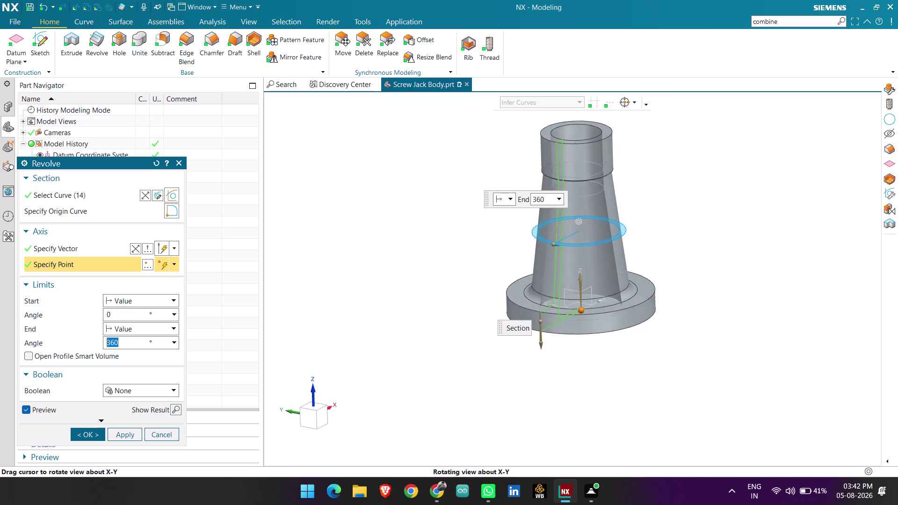
middle_drag(580, 308, 567, 330)
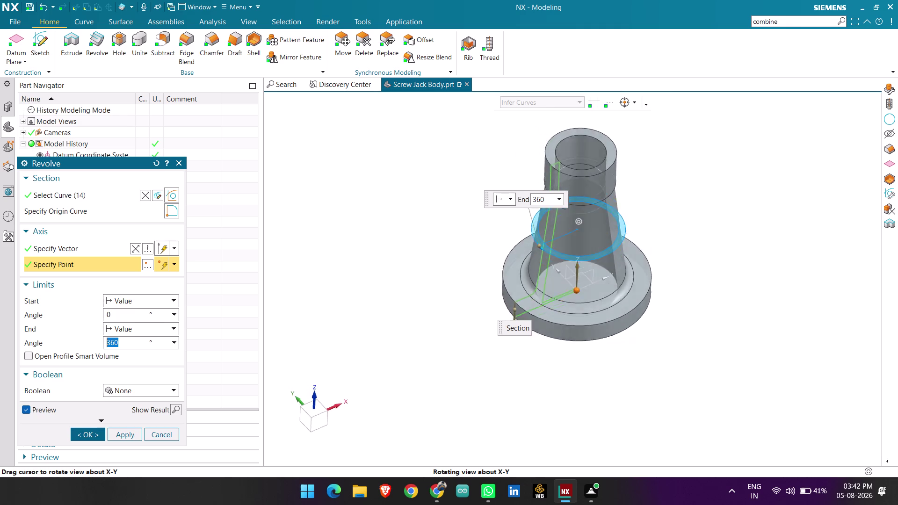
middle_drag(567, 331, 571, 312)
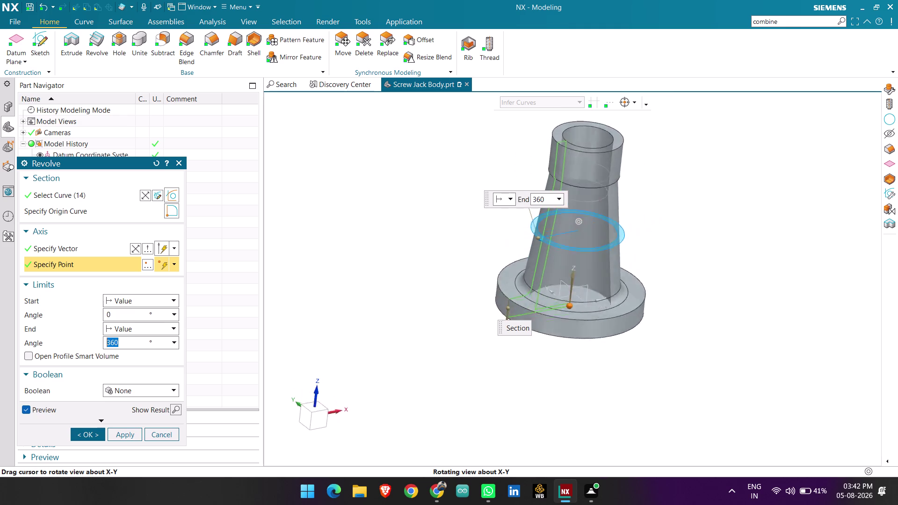
middle_drag(571, 312, 586, 333)
scroll(up, 3)
scroll(down, 3)
scroll(up, 3)
middle_drag(616, 184, 596, 194)
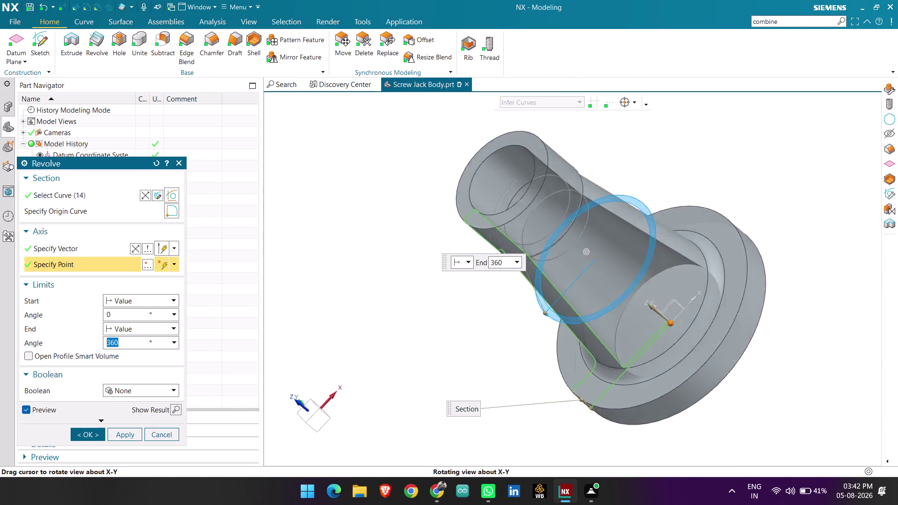
middle_drag(596, 194, 534, 195)
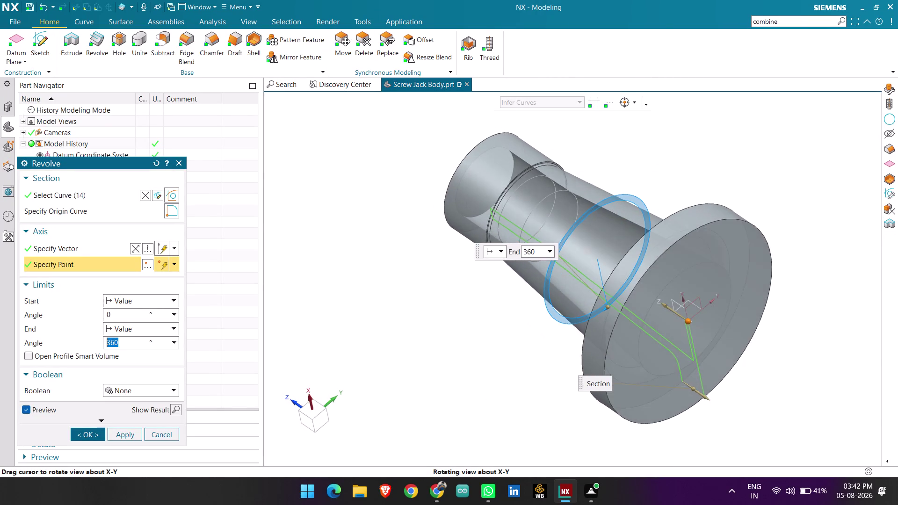
middle_drag(534, 195, 557, 245)
click(86, 432)
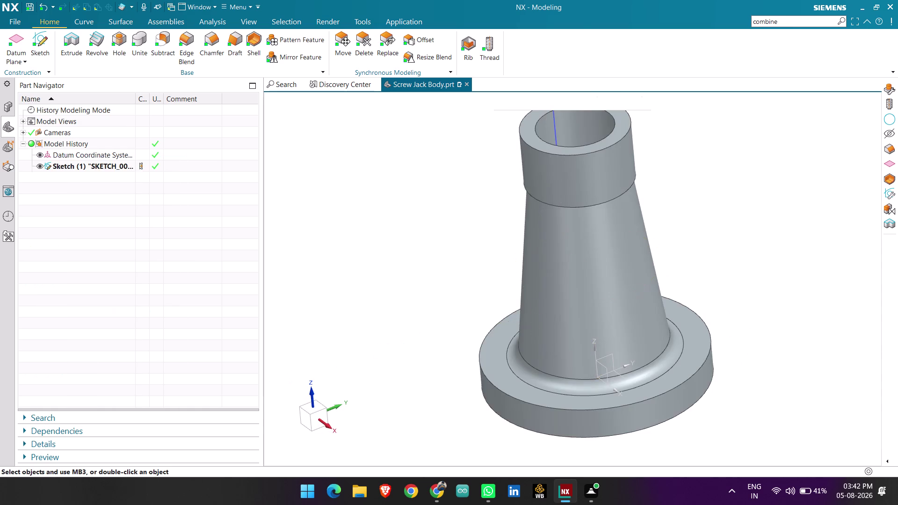
scroll(down, 3)
scroll(up, 3)
middle_drag(602, 293, 542, 332)
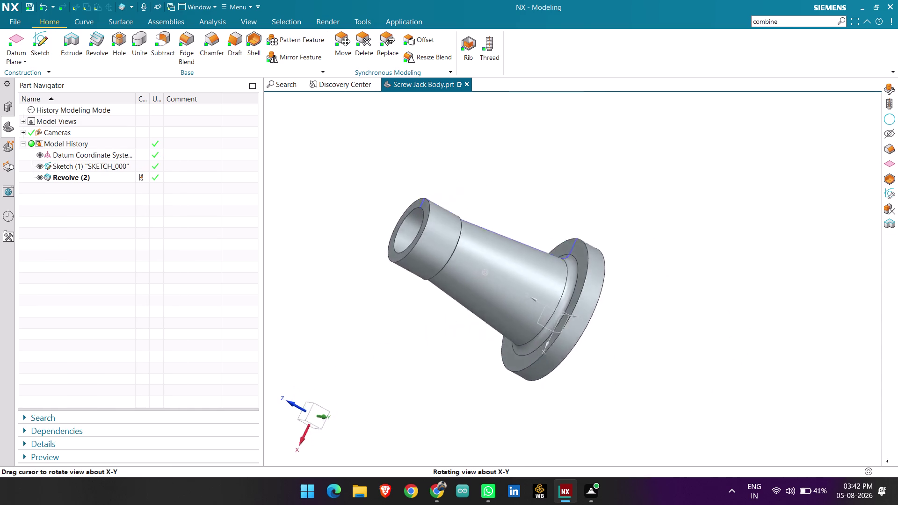
middle_drag(541, 332, 592, 326)
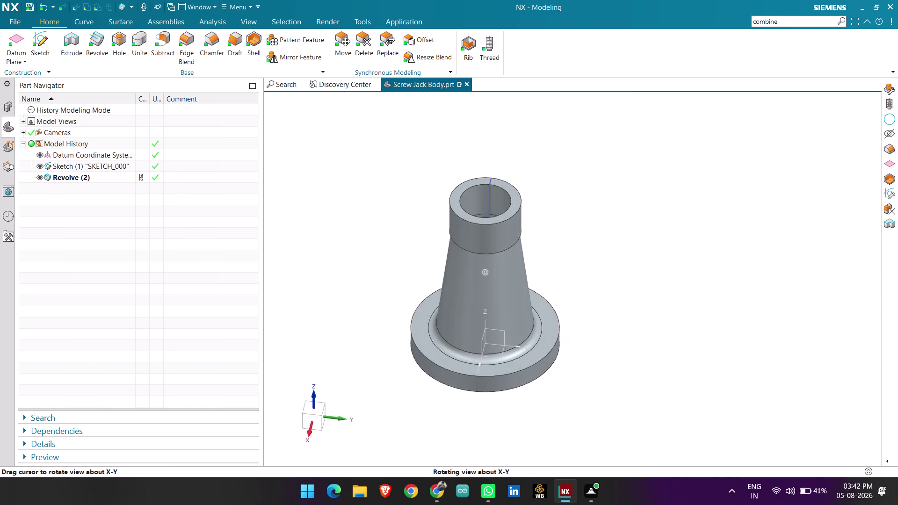
middle_drag(592, 327, 576, 320)
scroll(up, 3)
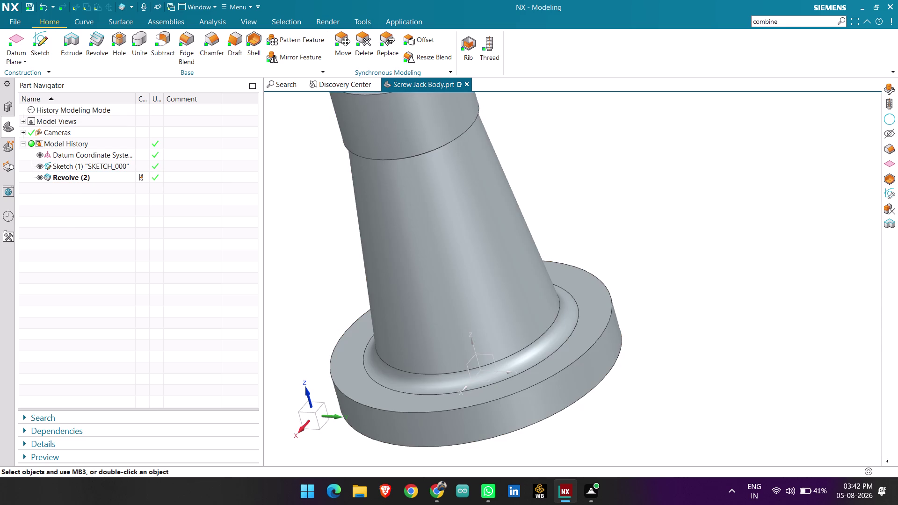
scroll(down, 3)
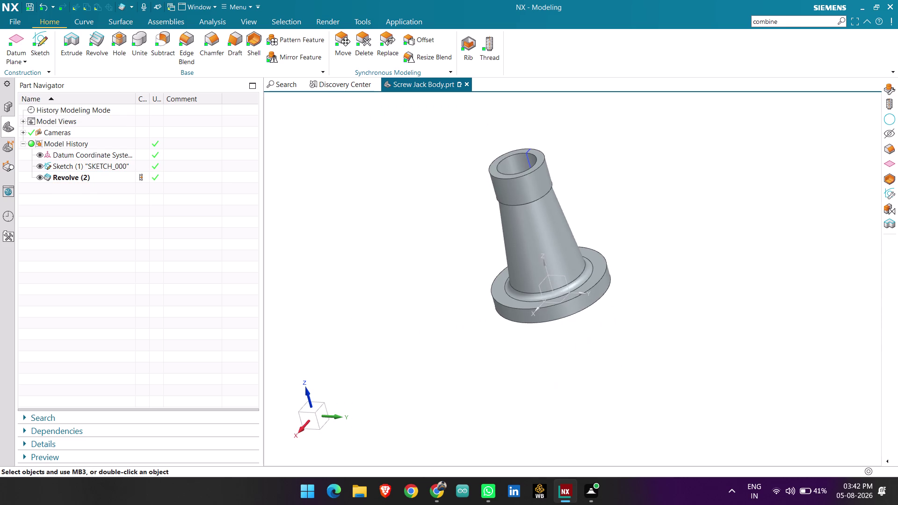
scroll(up, 3)
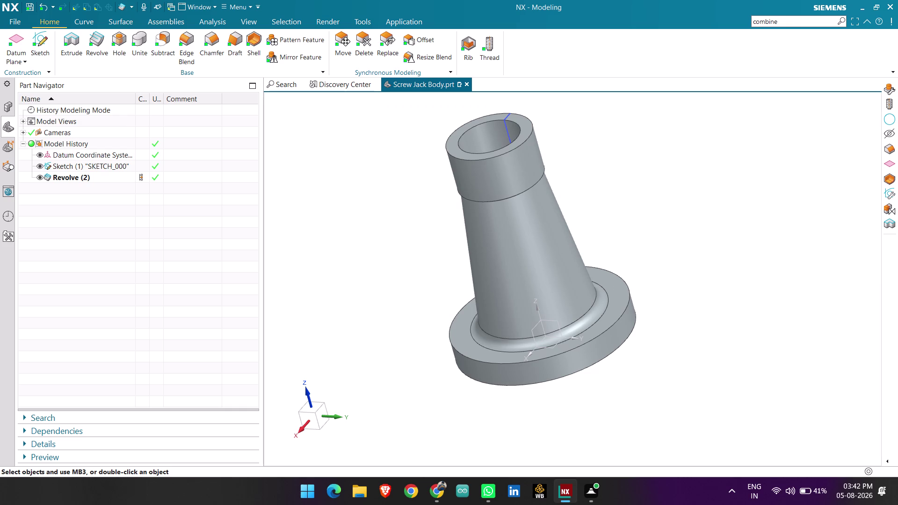
scroll(down, 3)
scroll(up, 3)
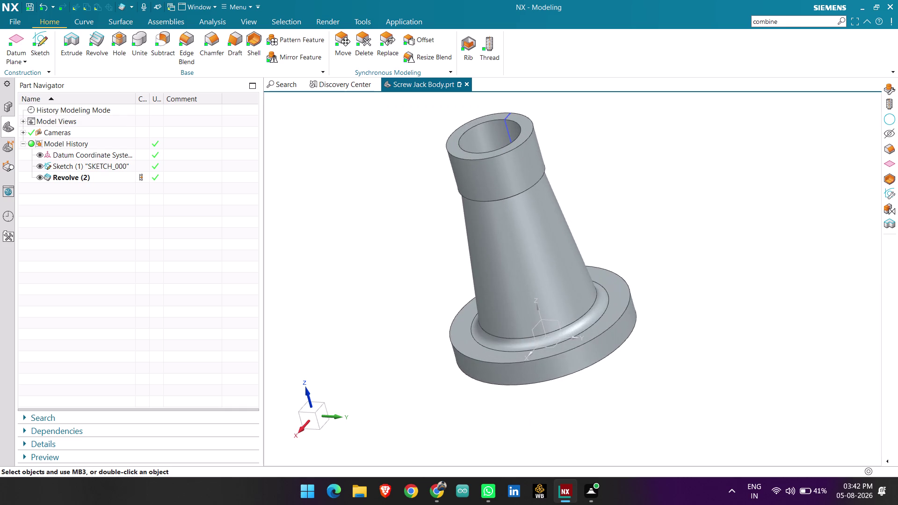
middle_drag(607, 195, 618, 201)
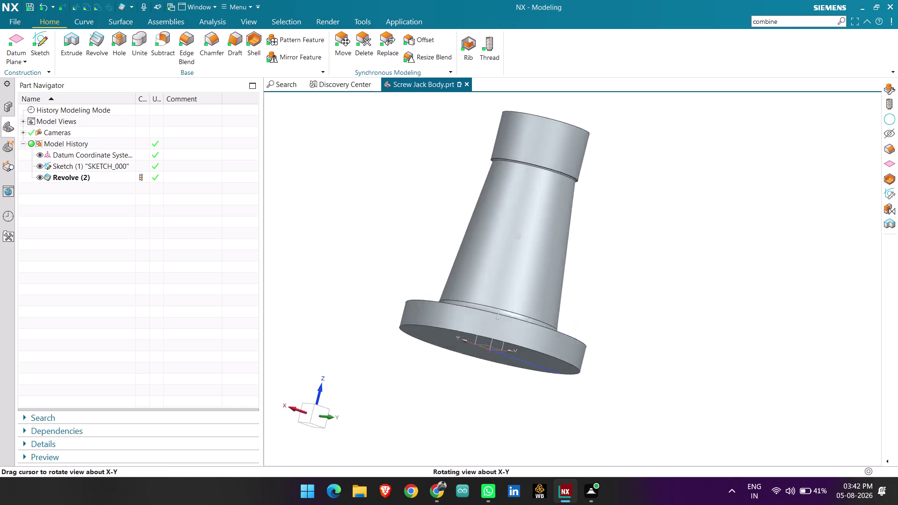
middle_drag(618, 202, 657, 220)
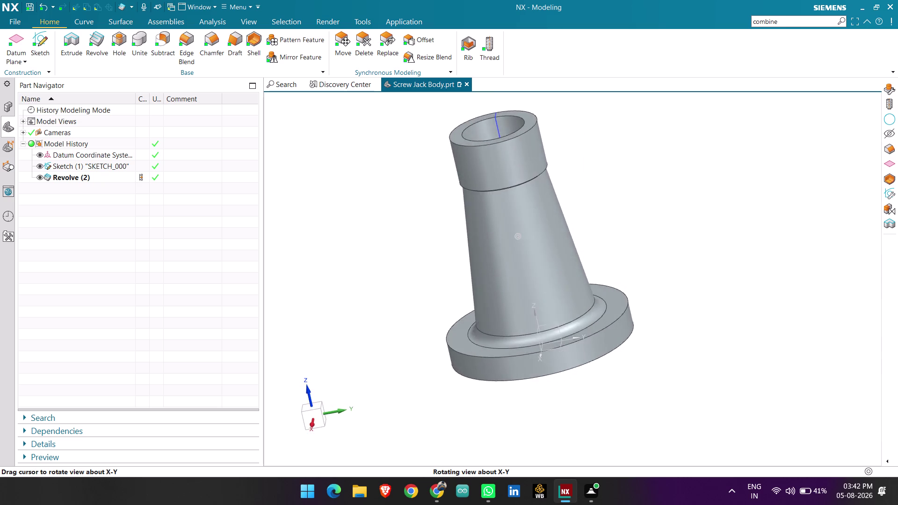
middle_drag(657, 220, 648, 265)
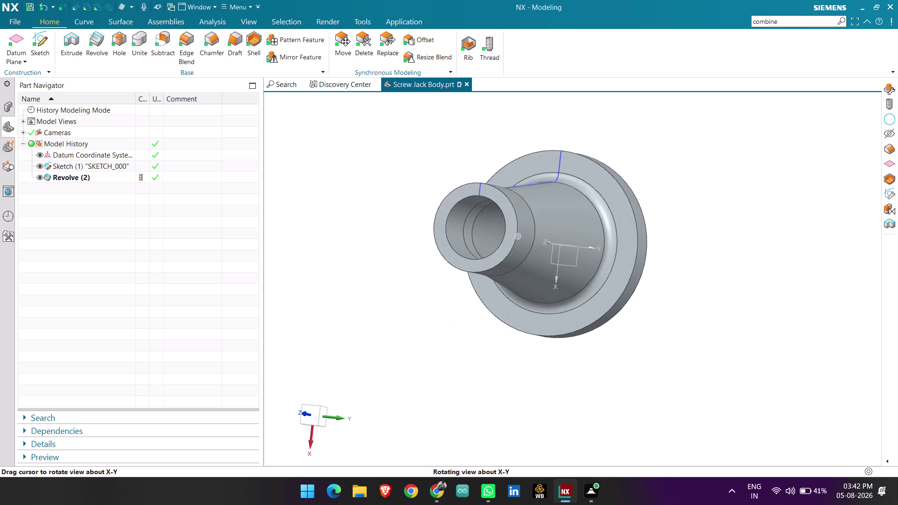
middle_drag(648, 266, 642, 228)
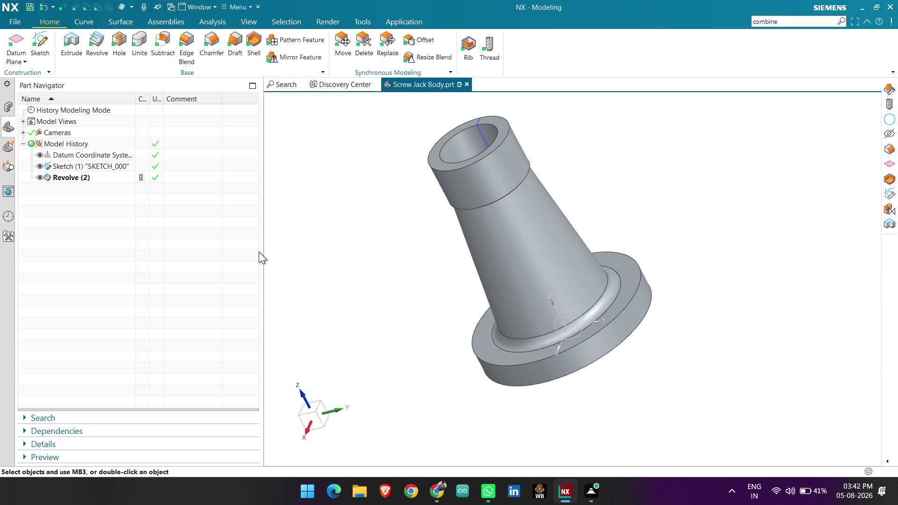
Hide Sketch (1) and zoom in on the revolved solid's tapered neck.
click(36, 165)
click(40, 166)
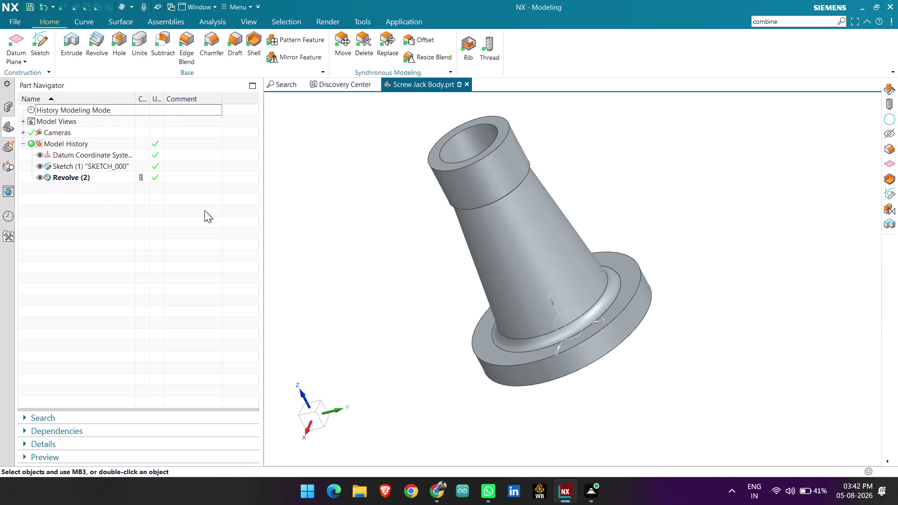
scroll(up, 3)
middle_drag(403, 245, 489, 234)
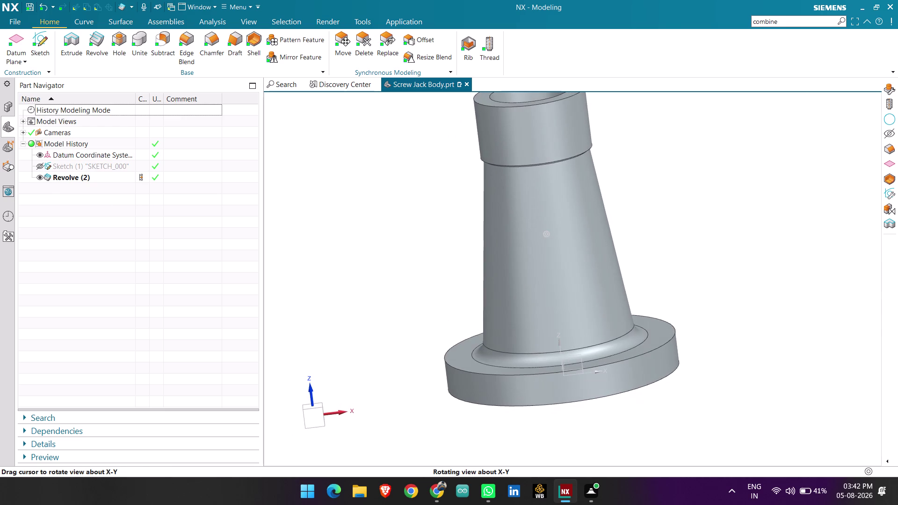
middle_drag(490, 234, 490, 234)
right_drag(390, 238, 412, 222)
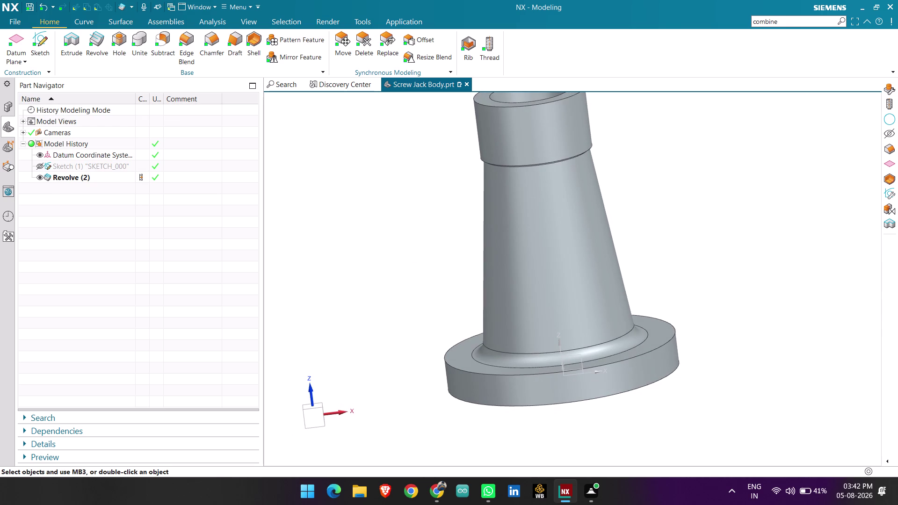
scroll(down, 3)
Orbit the solid through top, side, front and isometric views, then save the part.
middle_drag(613, 209, 600, 235)
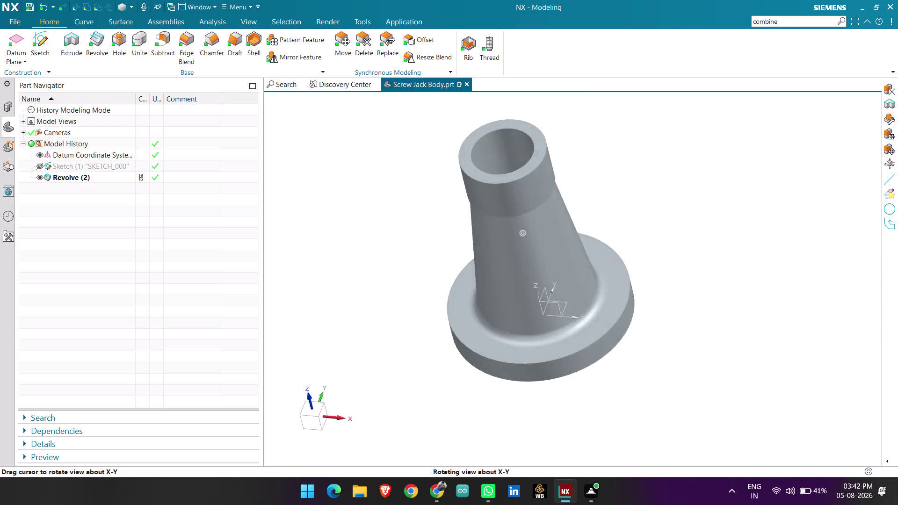
middle_drag(600, 236, 568, 214)
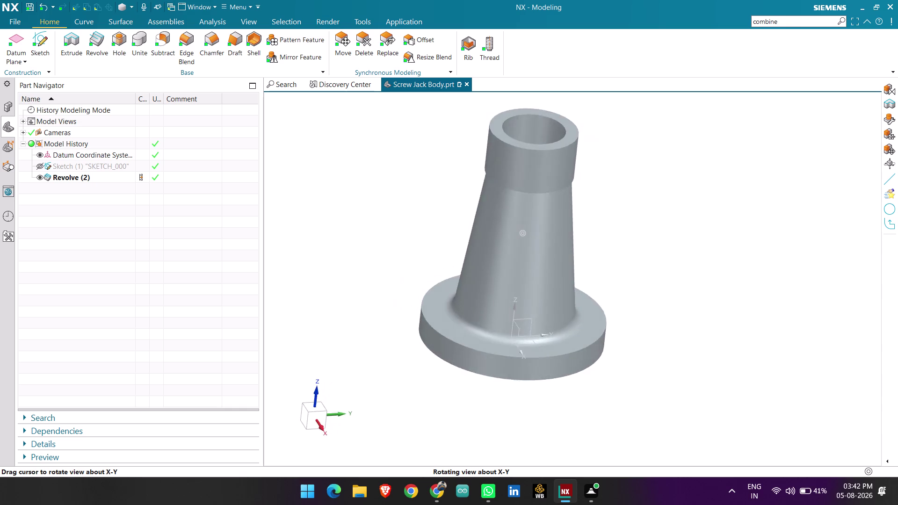
middle_drag(568, 214, 561, 204)
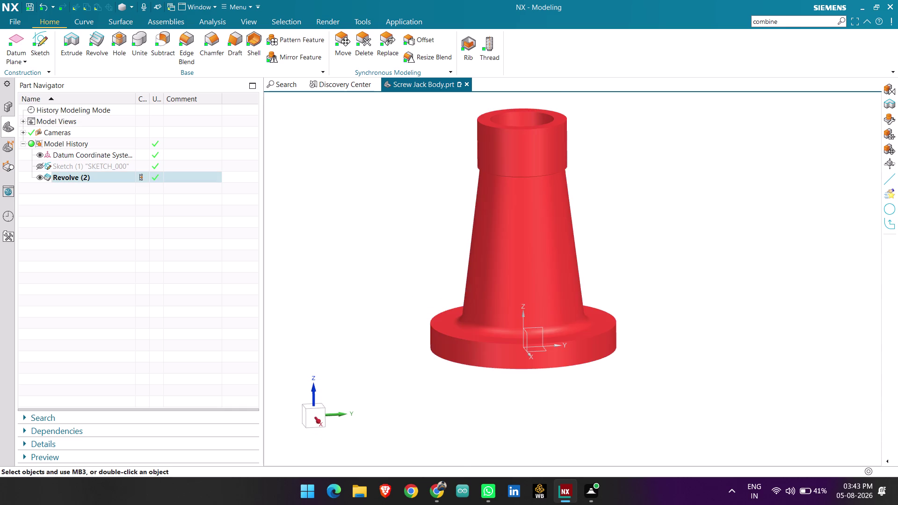
scroll(up, 3)
scroll(down, 3)
scroll(up, 3)
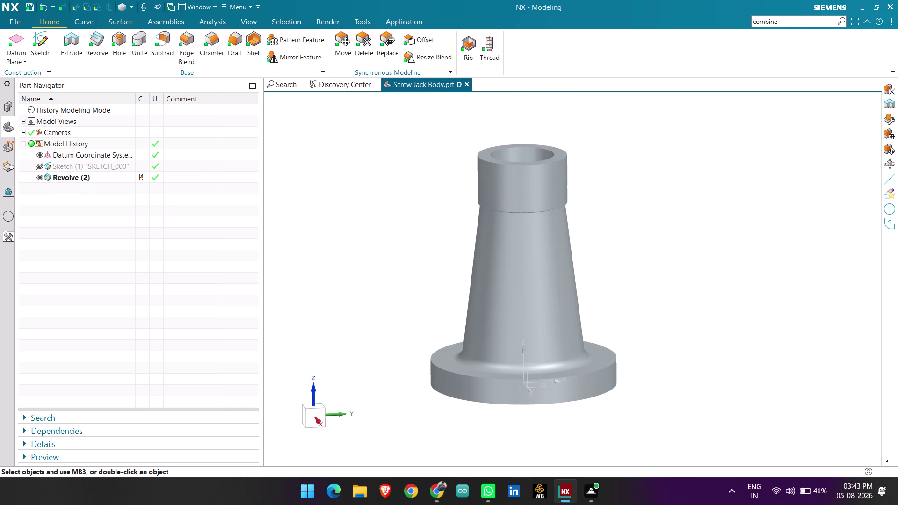
middle_drag(619, 198, 600, 226)
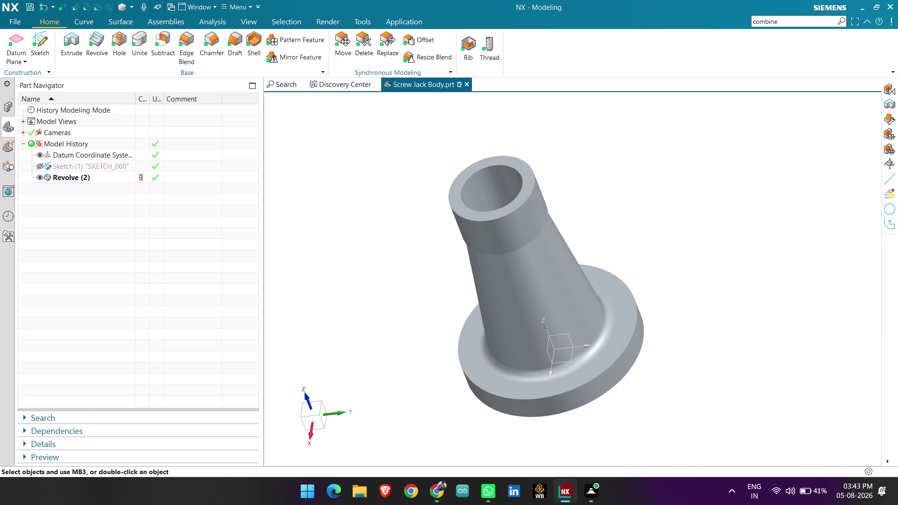
key(ctrl+s)
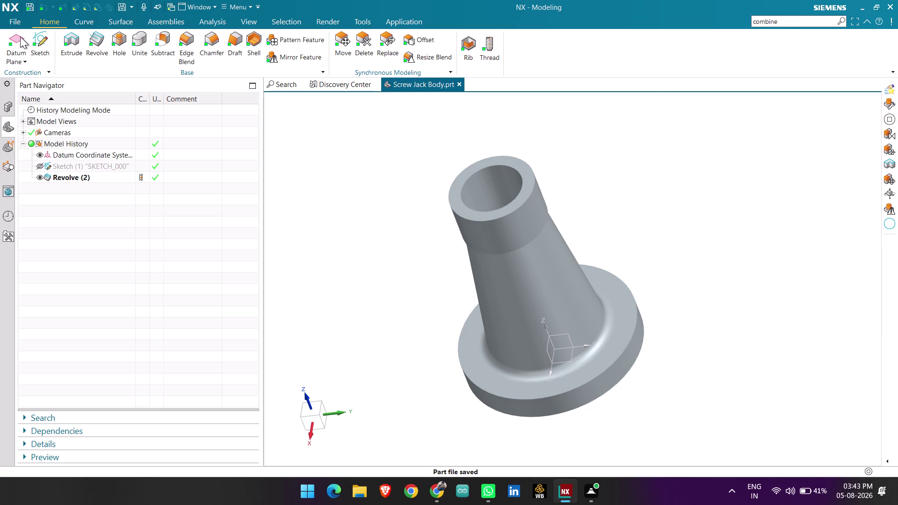
Open the Export PDF dialog through File > Export > PDF.
click(16, 19)
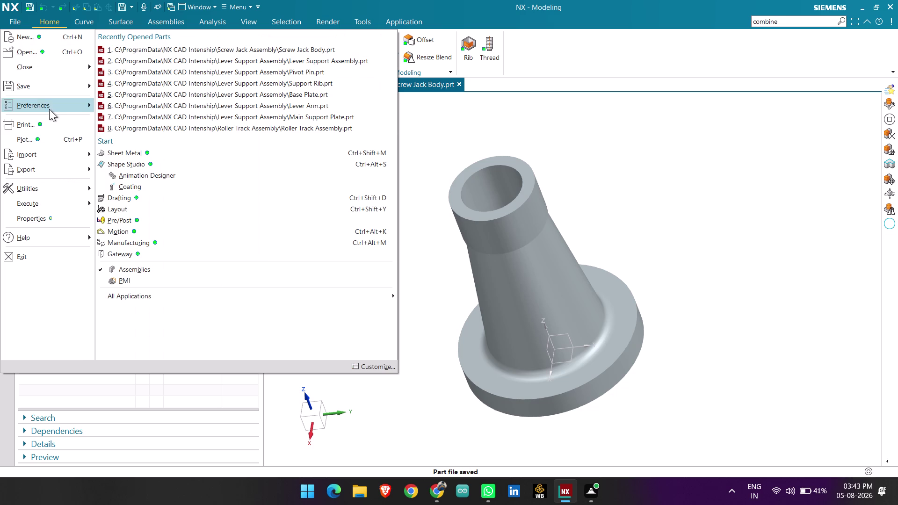
click(142, 178)
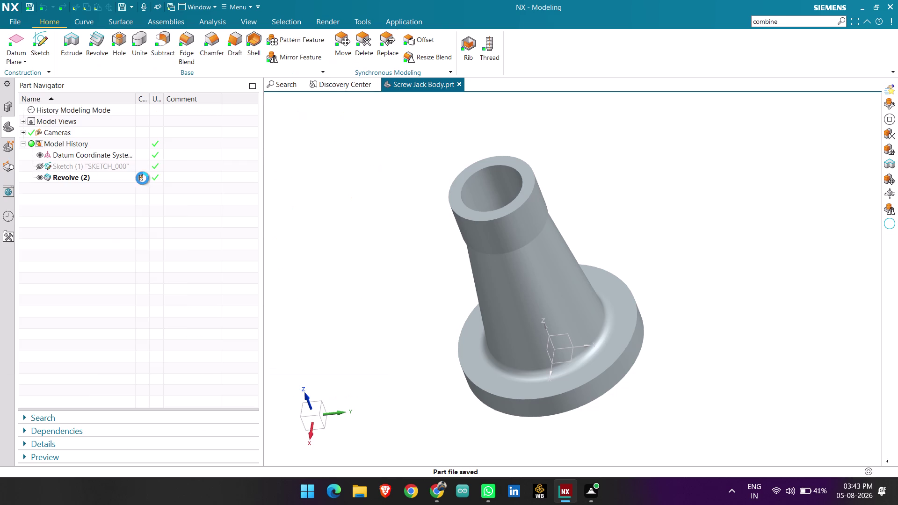
click(145, 309)
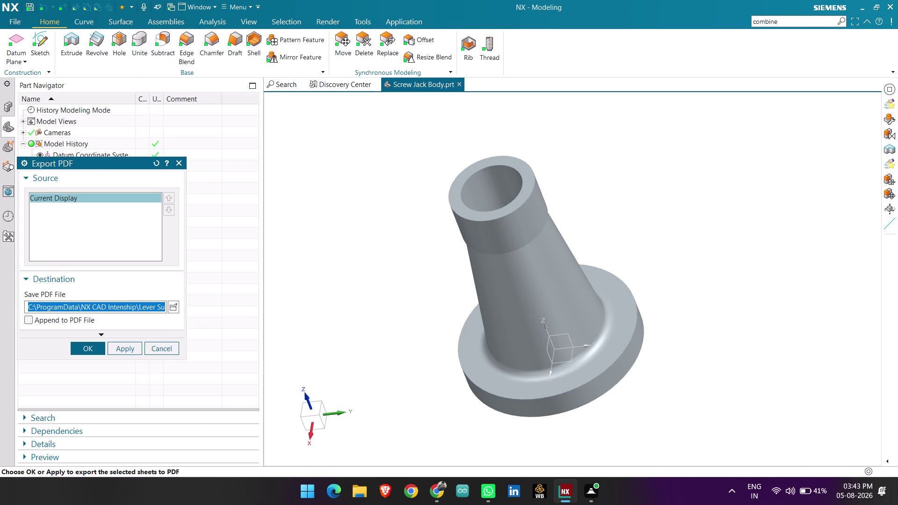
Point the PDF destination to the Screw Jack Assembly folder.
key(Right)
key(Right)
key(Right)
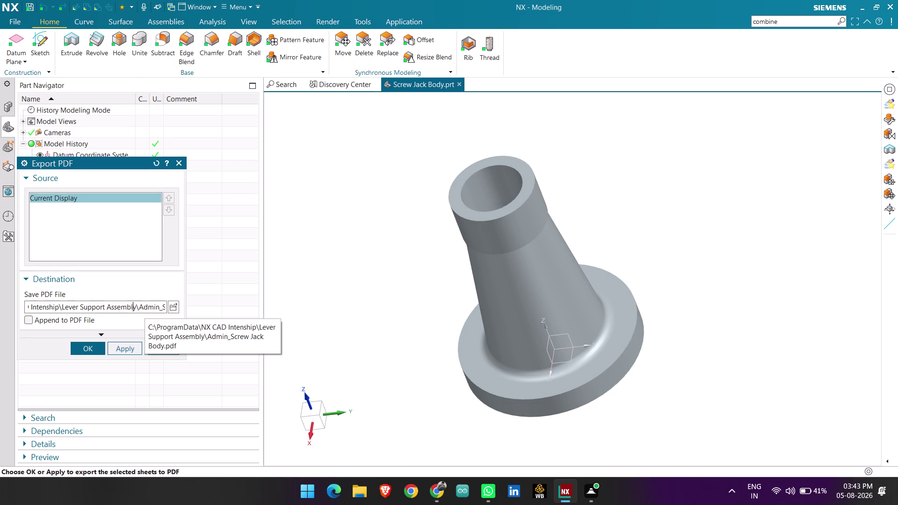
key(Right)
key(Right)
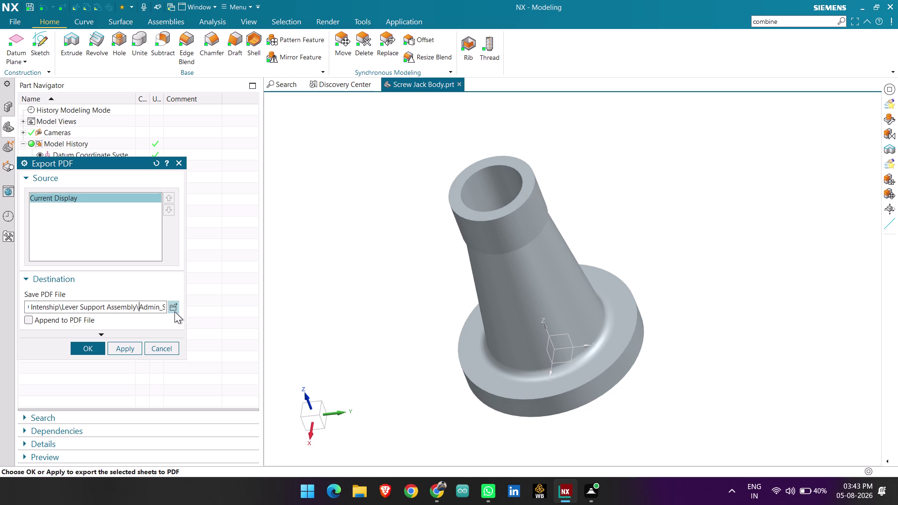
click(175, 311)
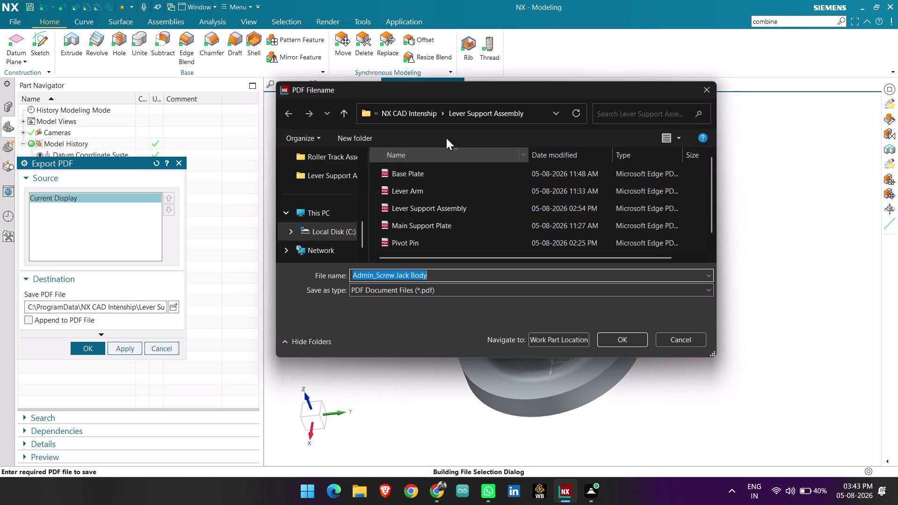
click(424, 111)
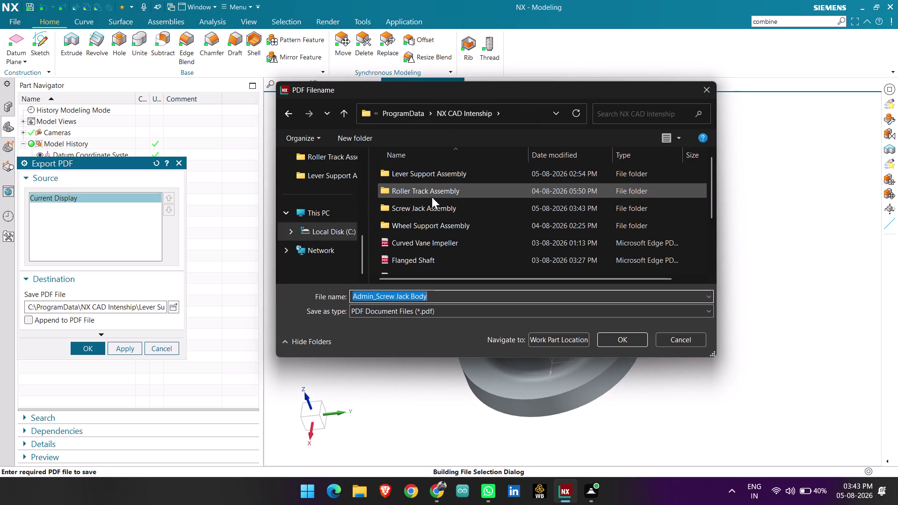
double_click(431, 210)
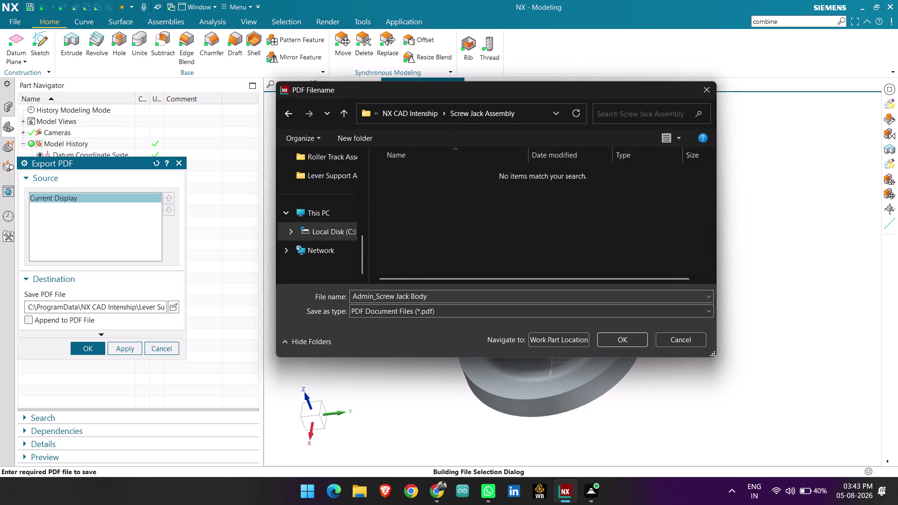
Rename the PDF to 'Screw Jack Body' without the Admin_ prefix and export the current display.
click(377, 297)
click(377, 297)
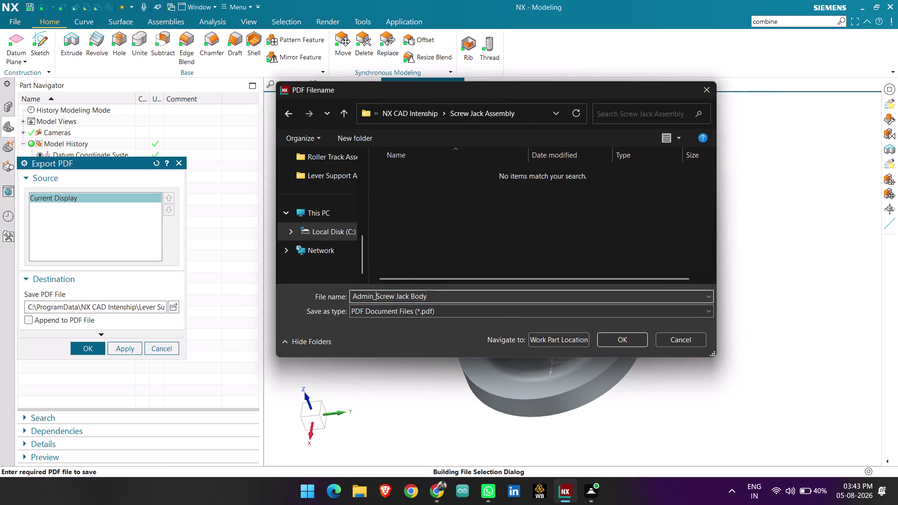
key(BackSpace)
key(BackSpace)
key(BackSpace)
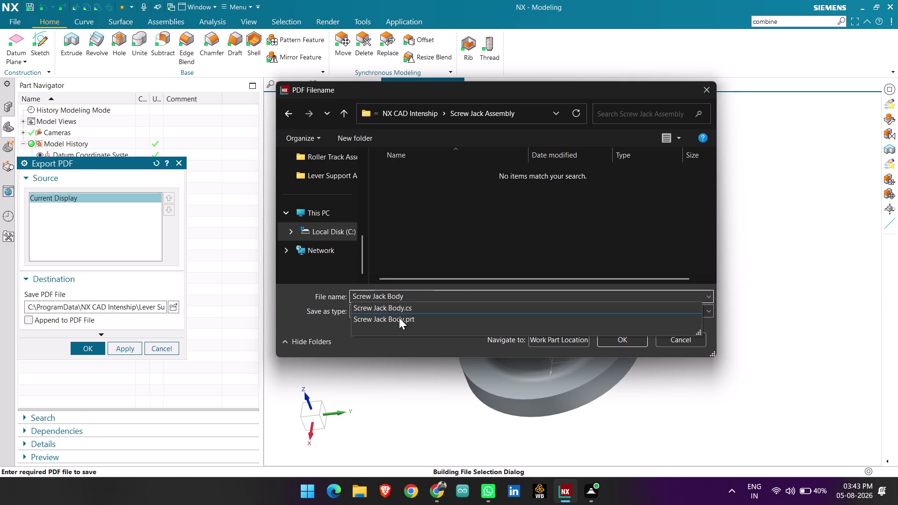
click(547, 241)
click(613, 337)
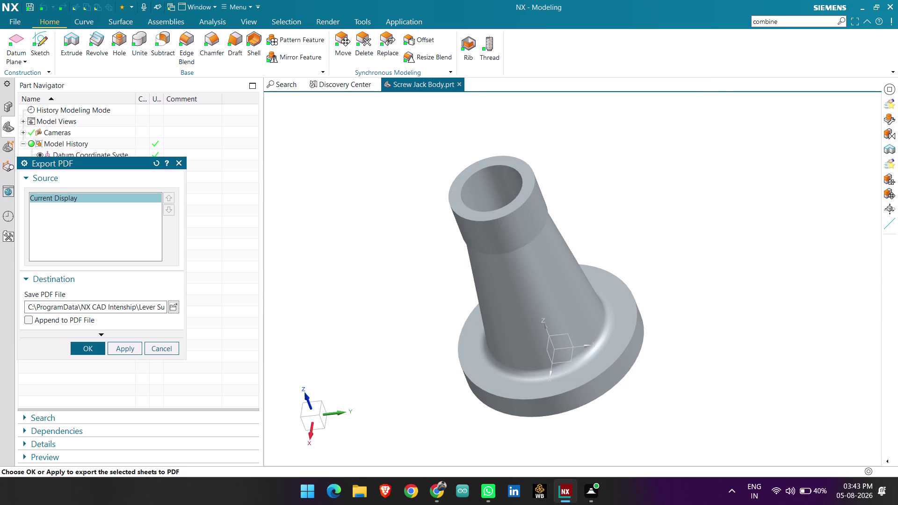
click(85, 345)
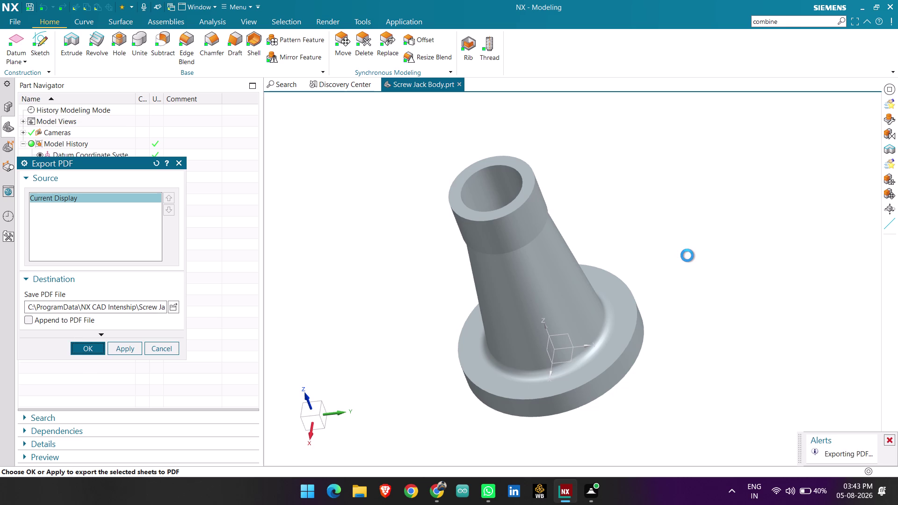